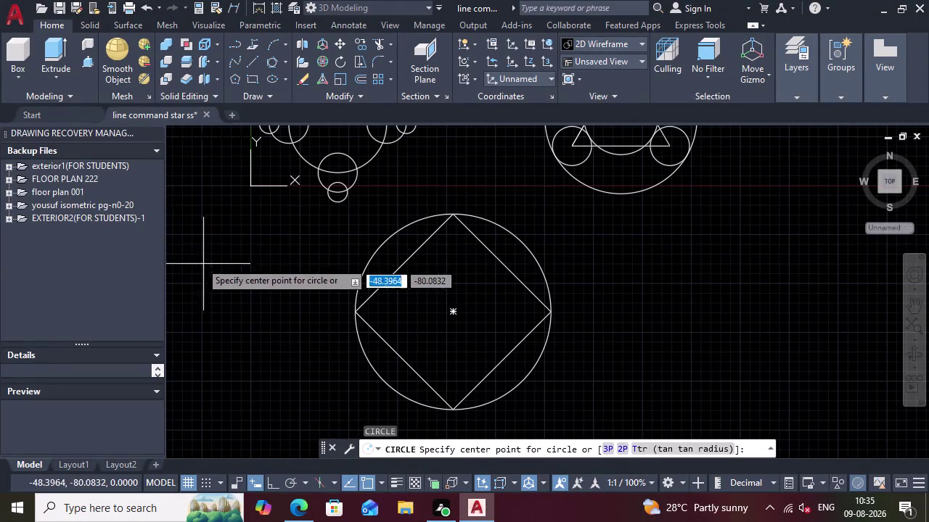
Draw a radius-20 tangent circle in the square's bottom corner.
click(284, 57)
click(295, 211)
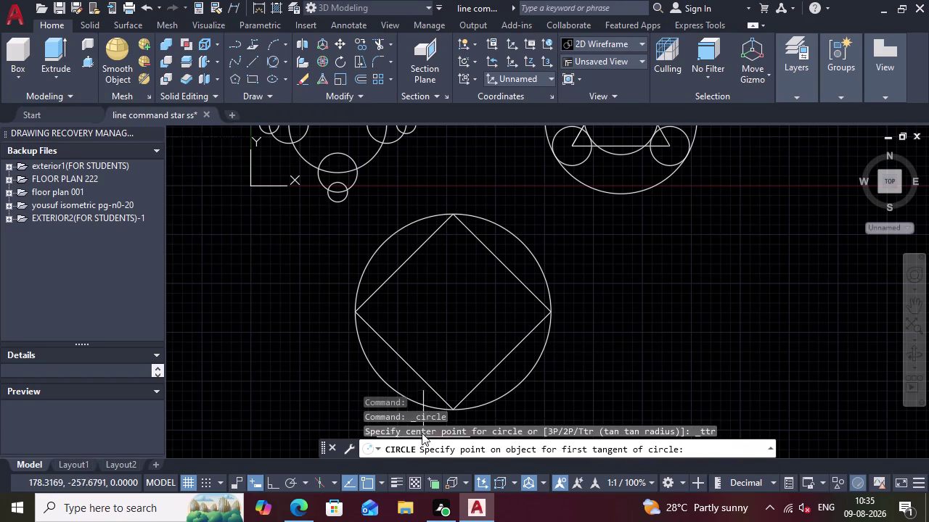
click(434, 394)
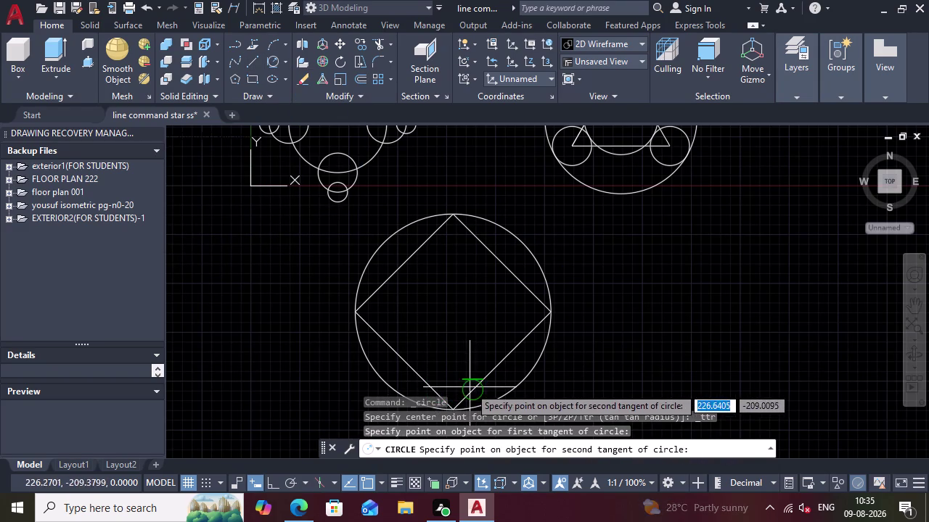
click(467, 398)
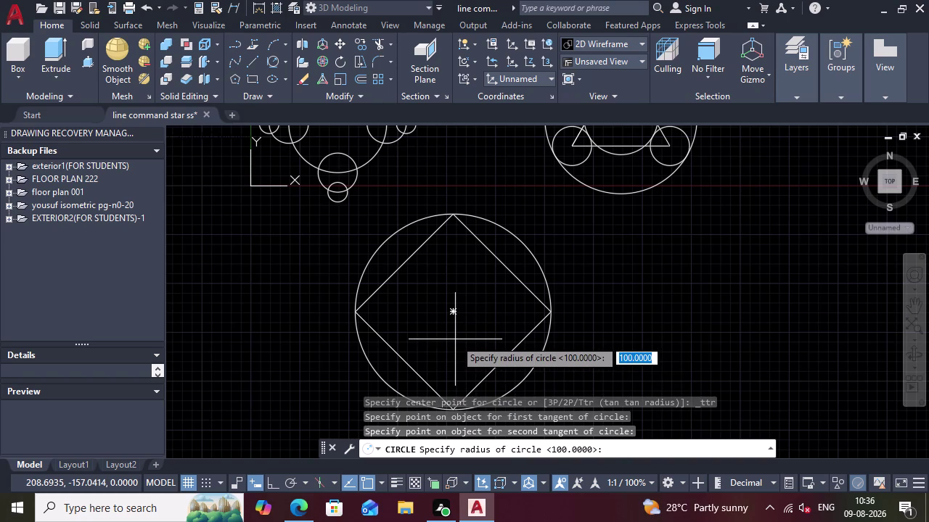
text(20)
key(Return)
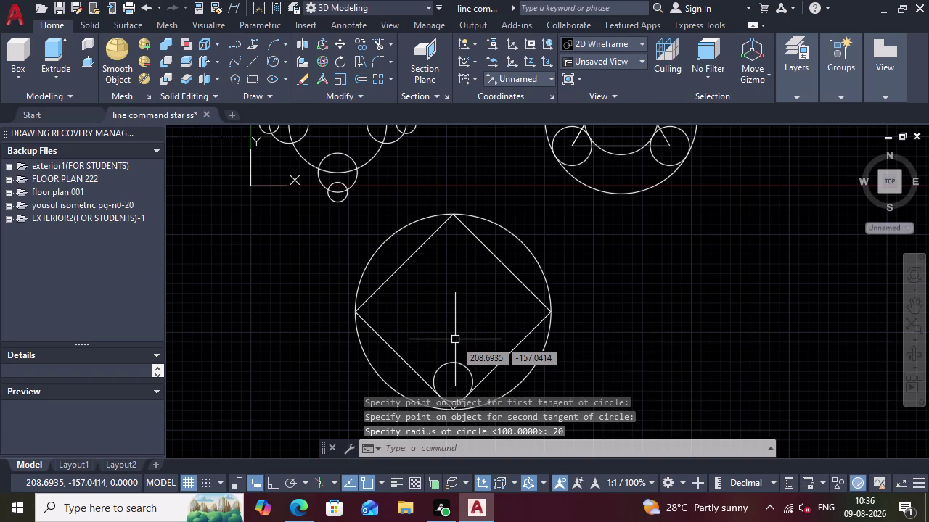
Draw a radius-20 tangent circle in the square's right corner.
key(Return)
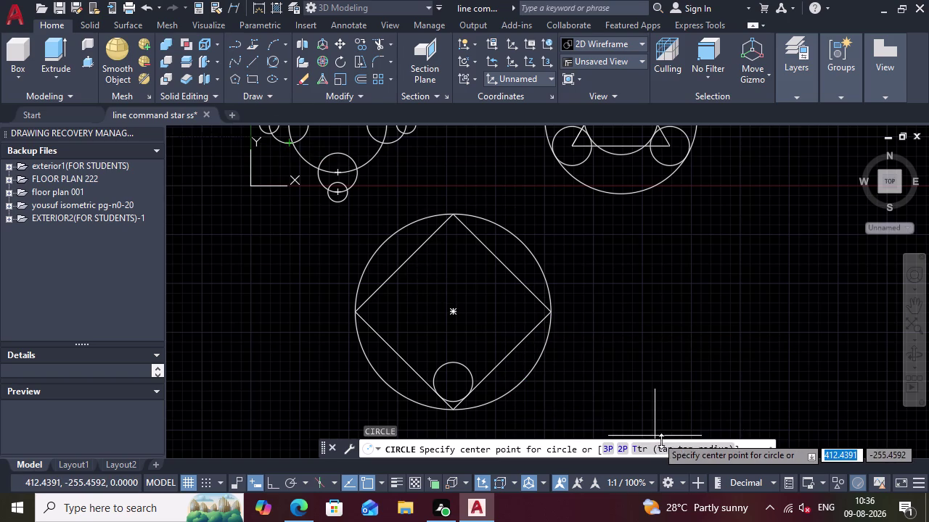
click(676, 448)
click(674, 445)
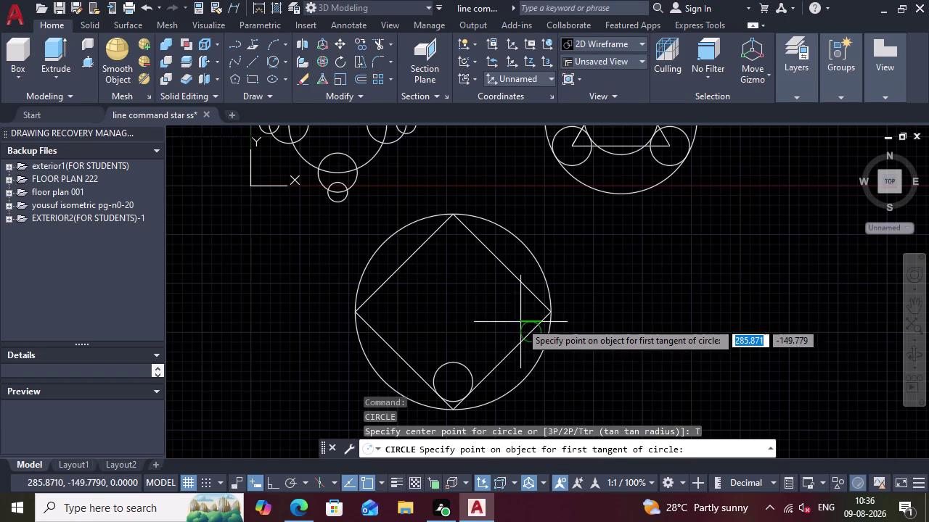
click(529, 324)
click(530, 294)
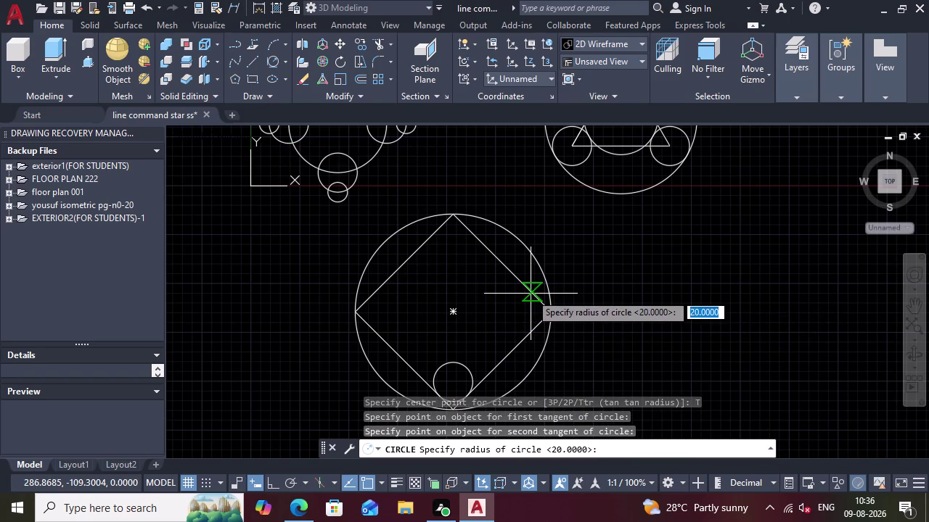
text(20)
key(Return)
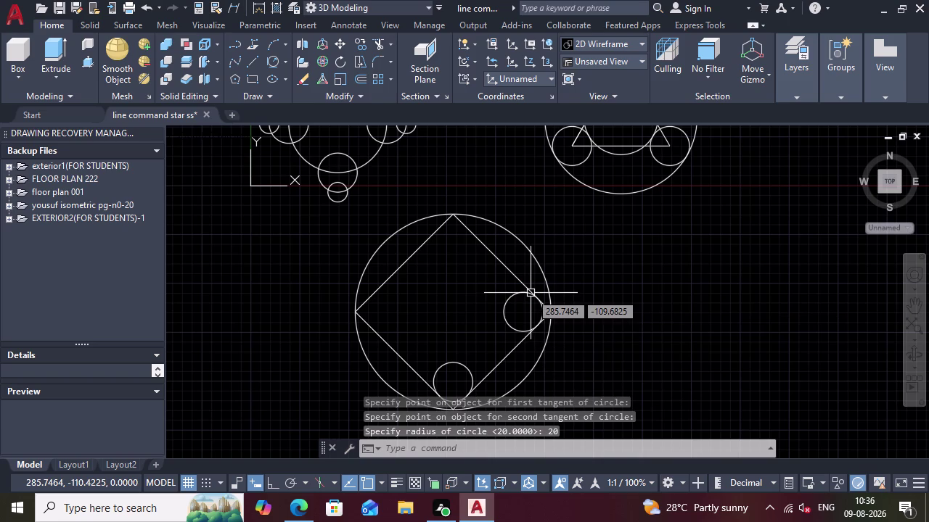
Draw a radius-20 tangent circle in the left corner, correcting the mistyped radius.
key(Return)
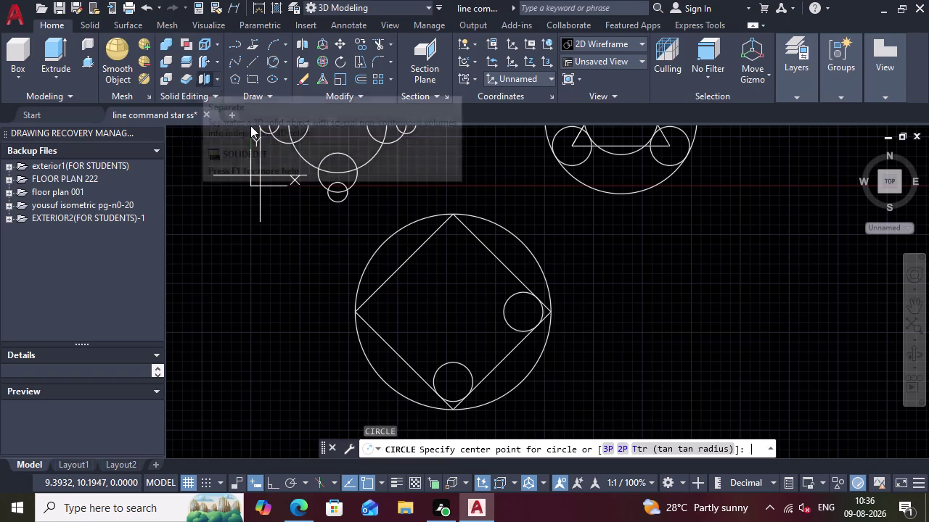
click(686, 446)
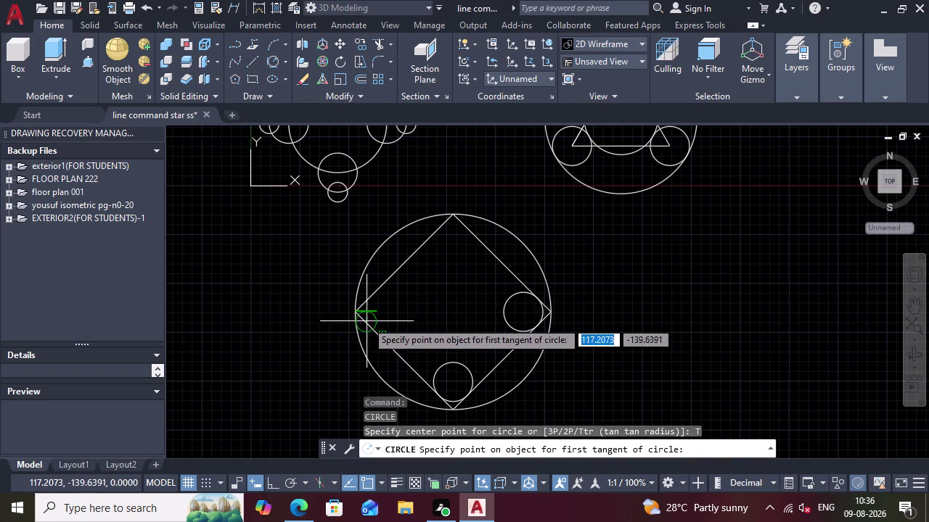
click(377, 327)
click(375, 295)
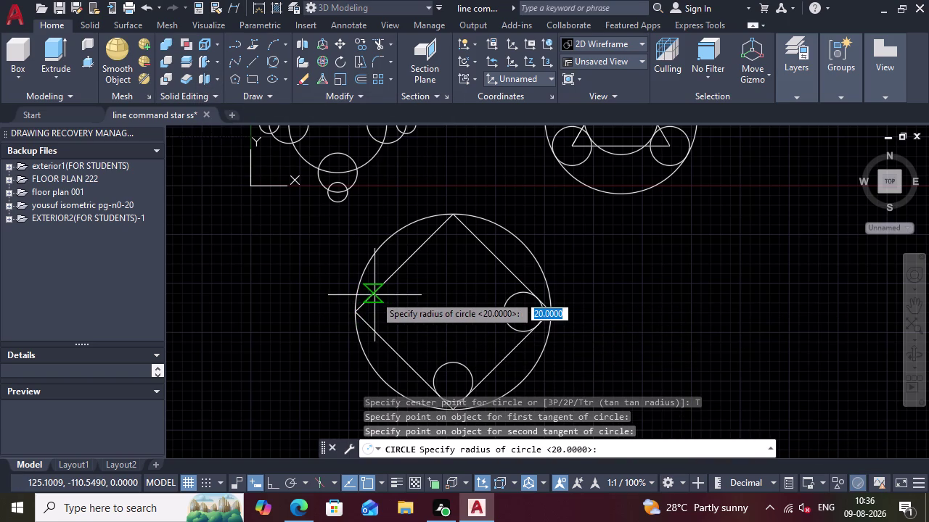
key(0)
key(Return)
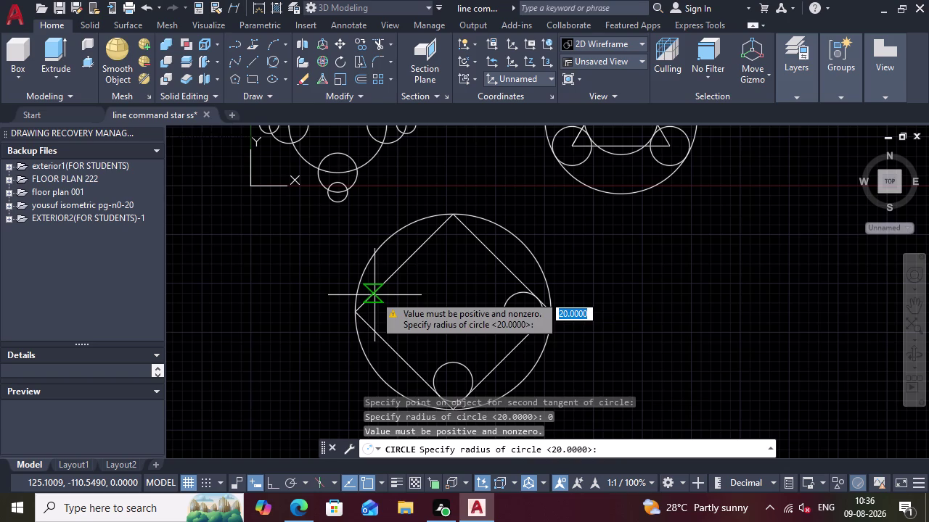
key(2)
key(0)
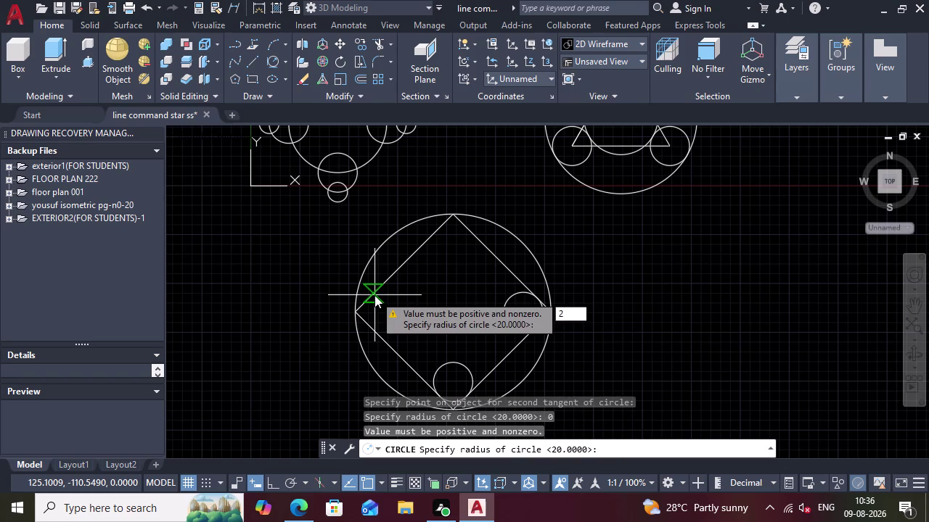
key(Return)
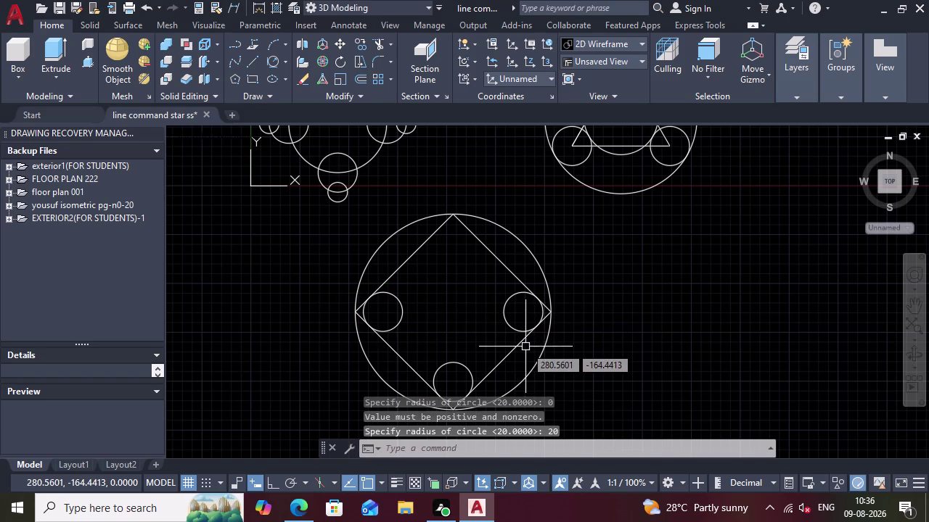
Draw a radius-20 tangent circle in the square's top corner.
key(Return)
click(684, 447)
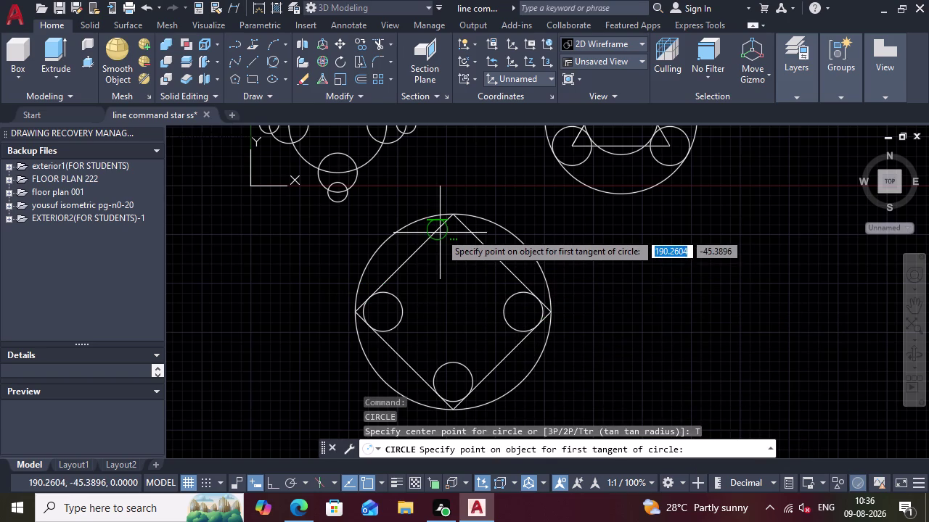
click(440, 233)
click(468, 233)
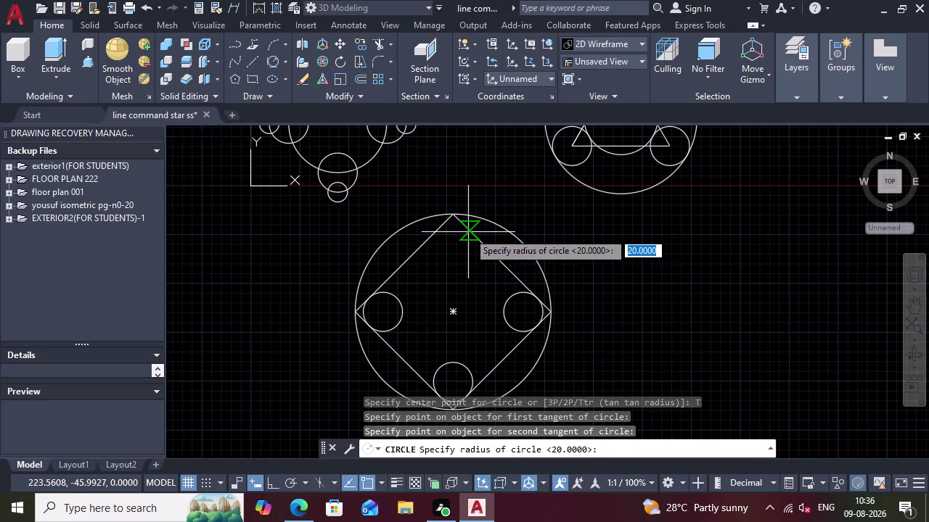
text(20)
key(Return)
key(Escape)
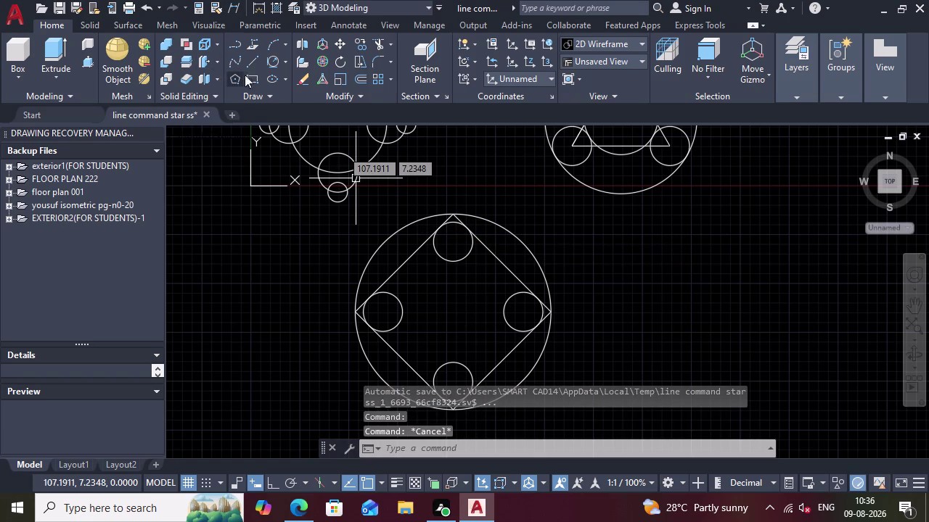
Draw a 3-point circle through the inner edges of the left, top and right corner circles.
click(288, 58)
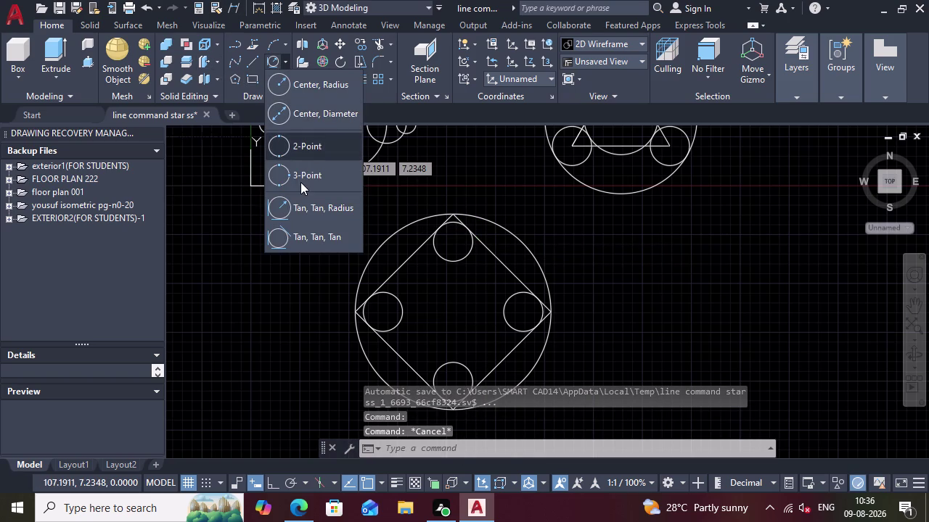
click(300, 183)
click(407, 307)
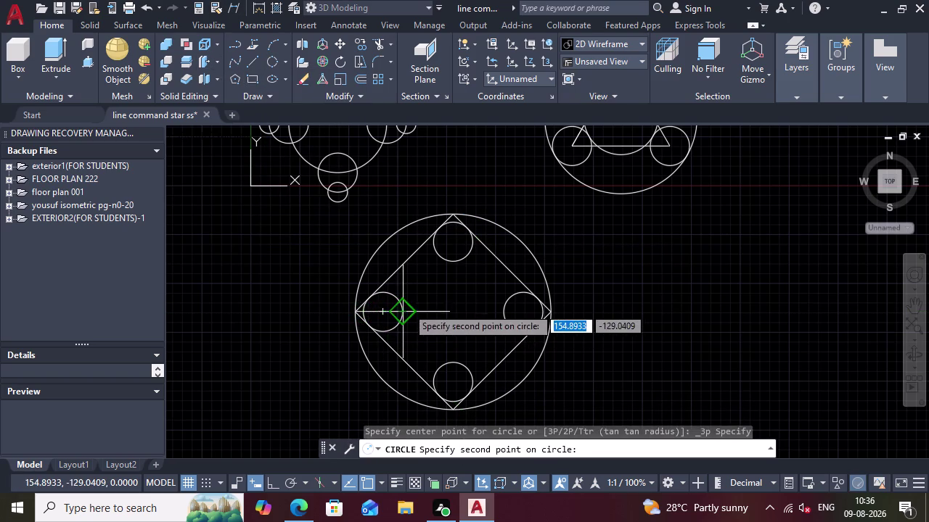
click(451, 270)
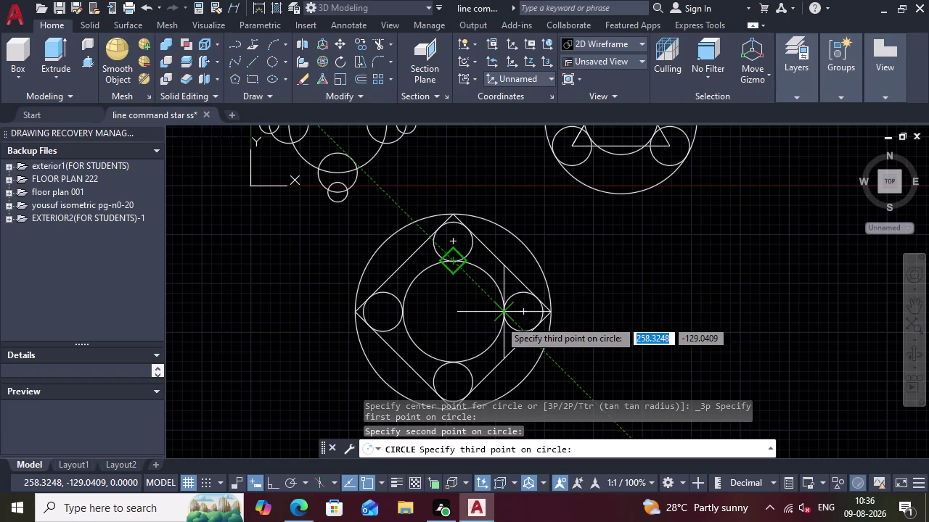
click(499, 320)
scroll(down, 3)
key(Escape)
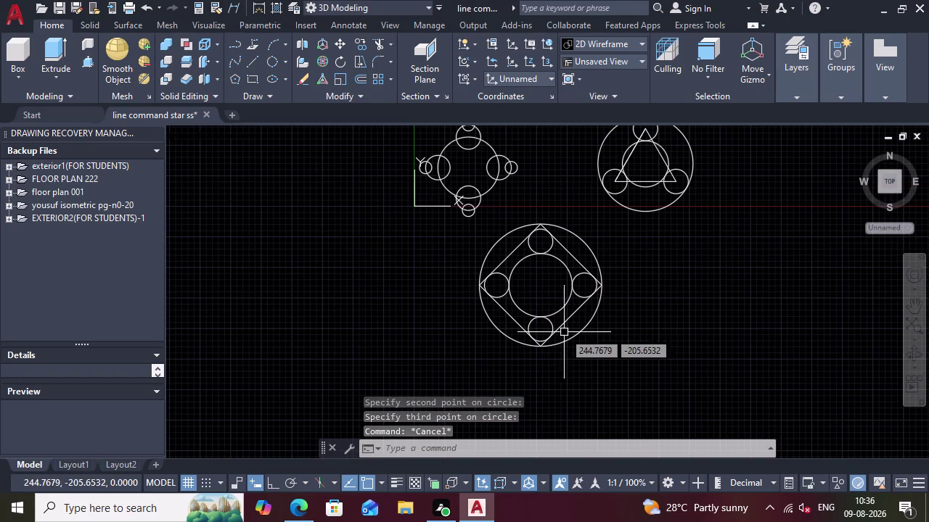
key(Escape)
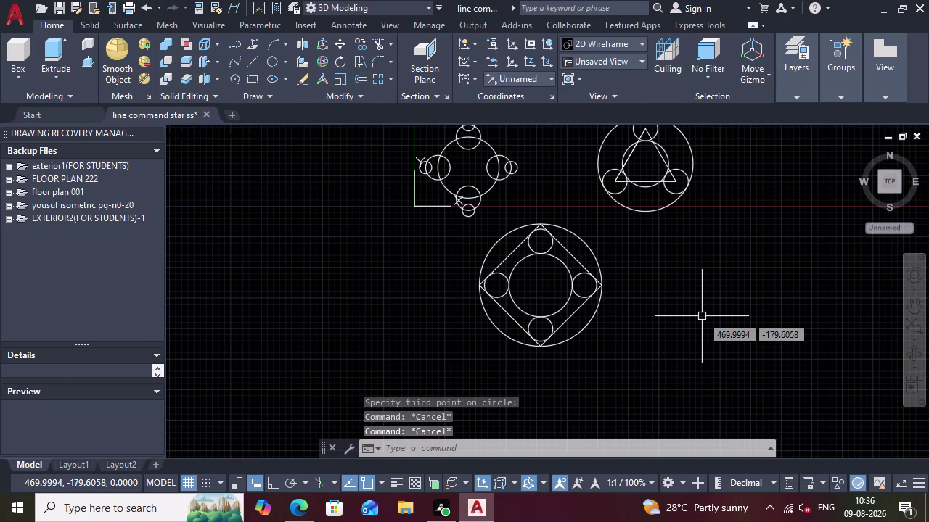
click(467, 445)
Draw a 100-long line at 30 degrees to the right of the figure.
text(li)
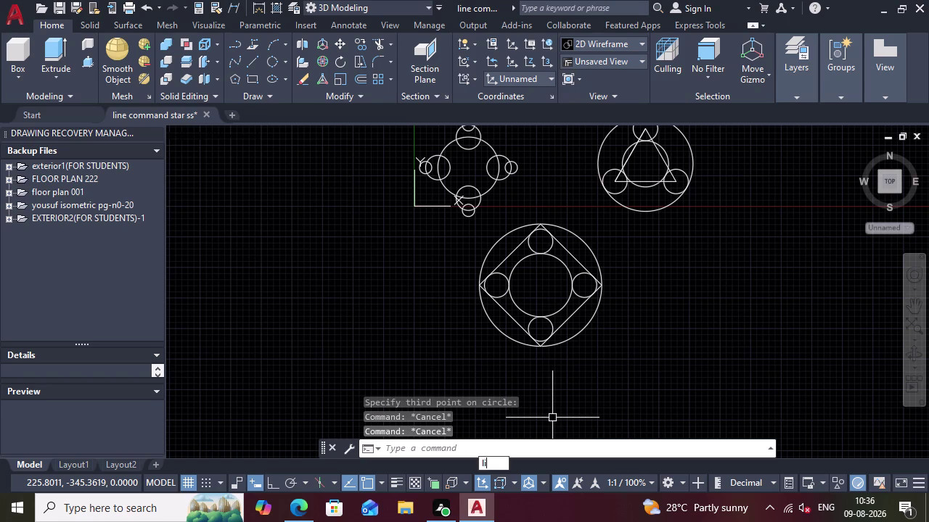
key(BackSpace)
key(Return)
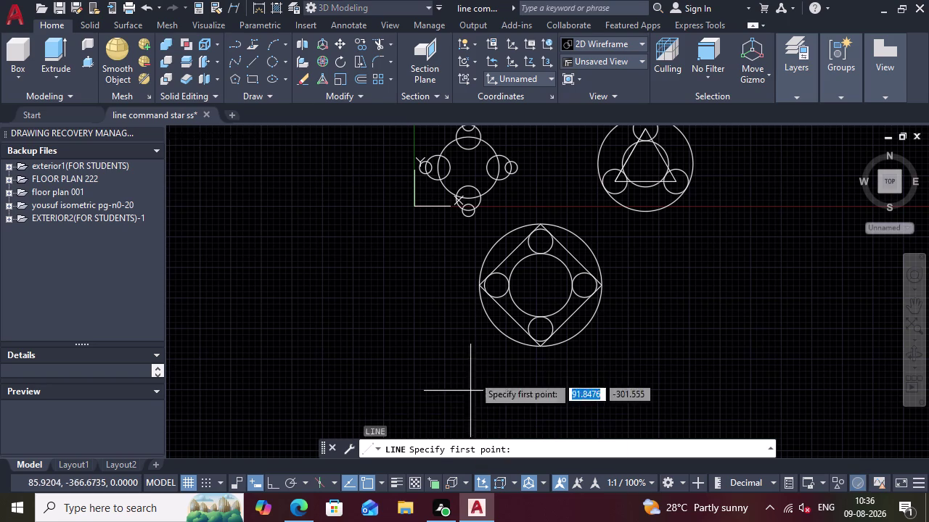
click(688, 292)
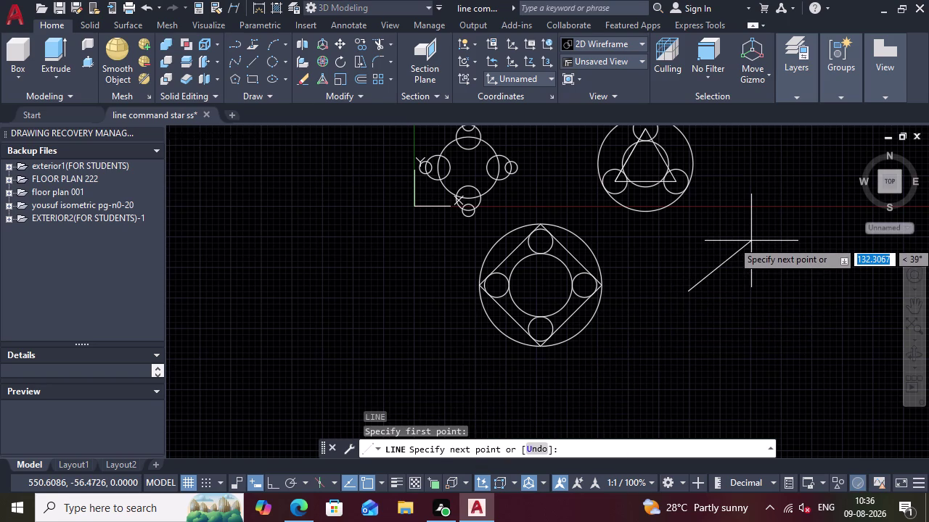
text(10)
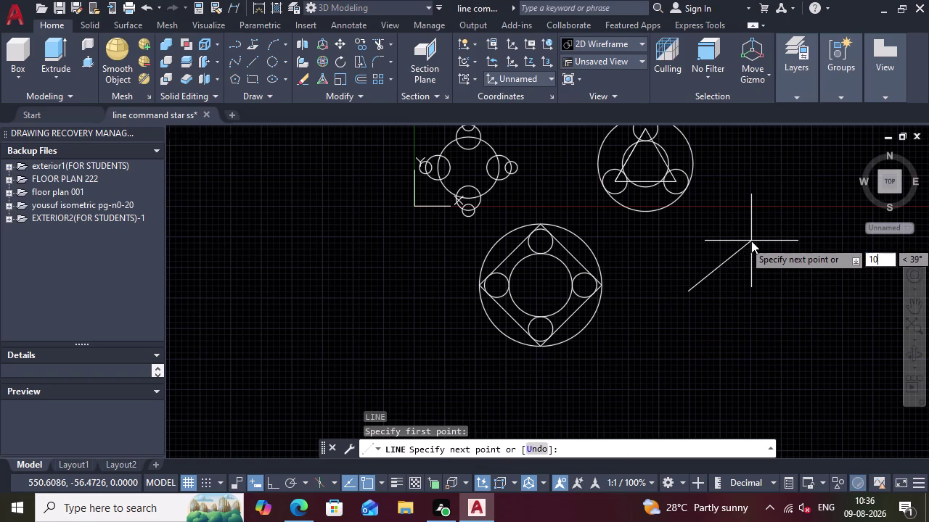
text(0)
key(Tab)
text(20)
key(BackSpace)
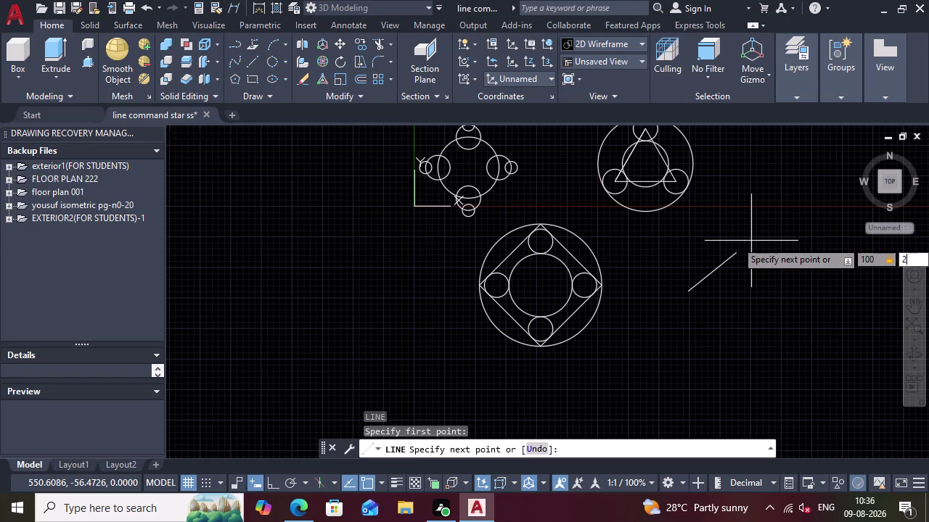
key(BackSpace)
text(30)
key(Return)
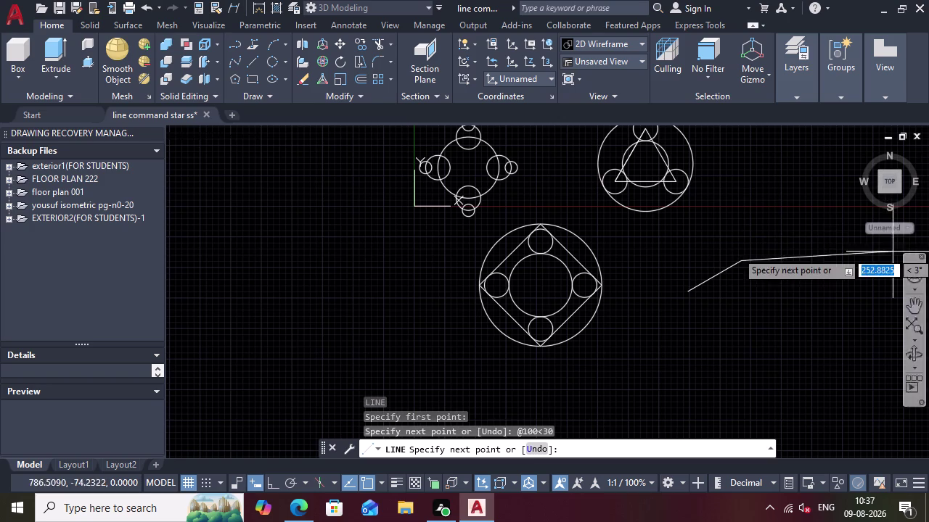
key(Escape)
scroll(up, 3)
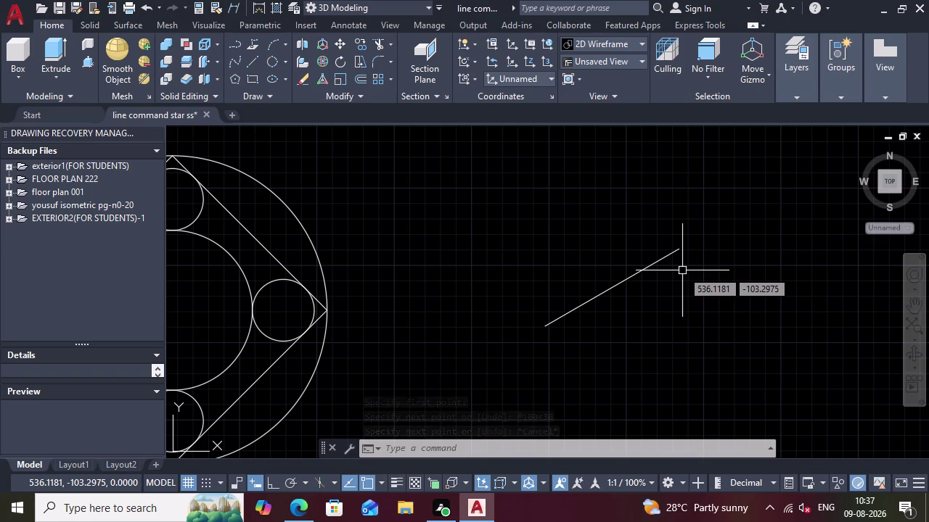
Draw a second line from below the first line's right end to above its left end, forming an X.
key(l)
key(Return)
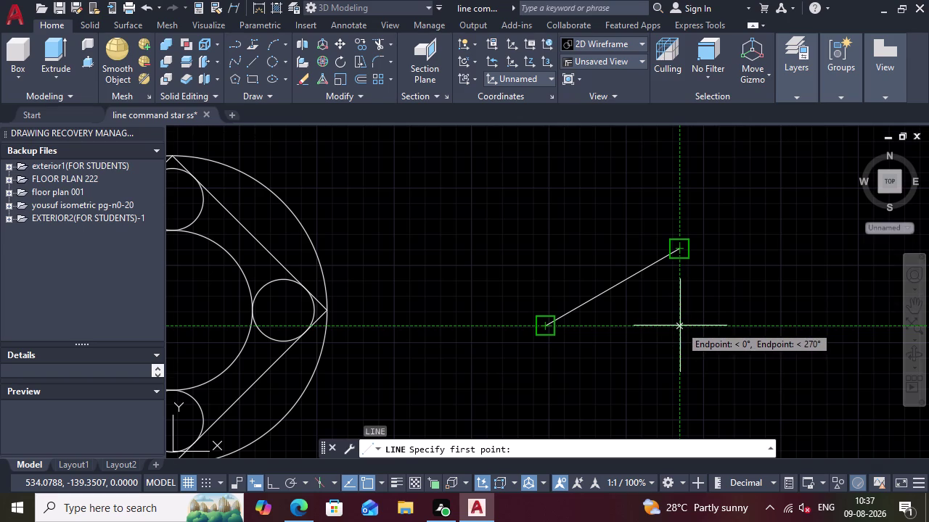
scroll(up, 3)
scroll(down, 3)
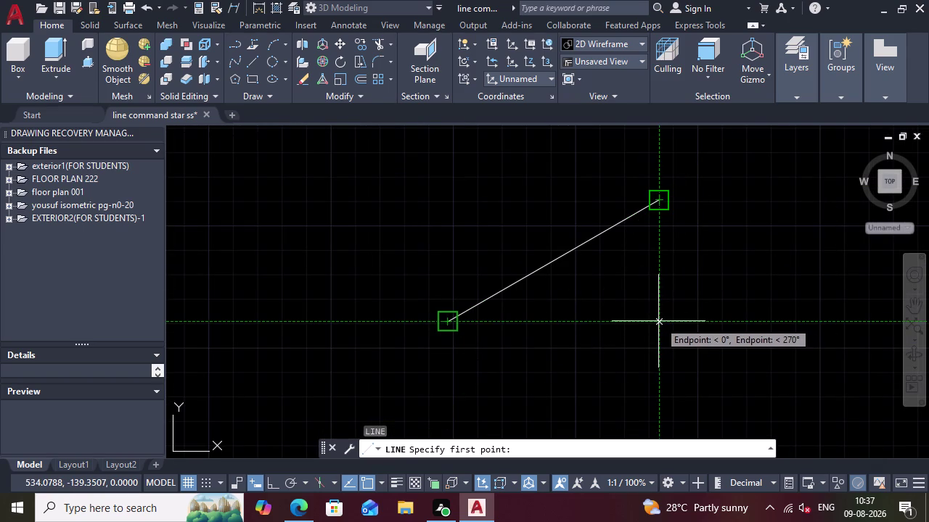
click(659, 322)
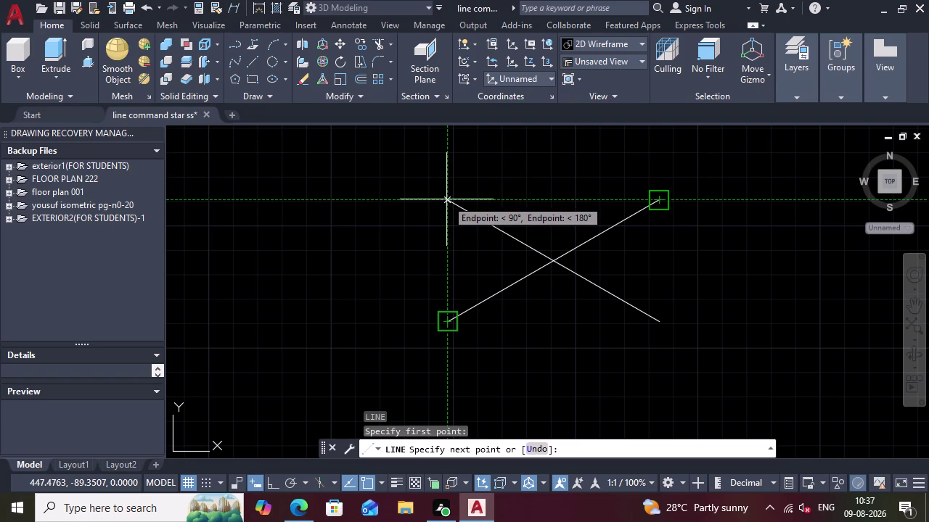
click(446, 200)
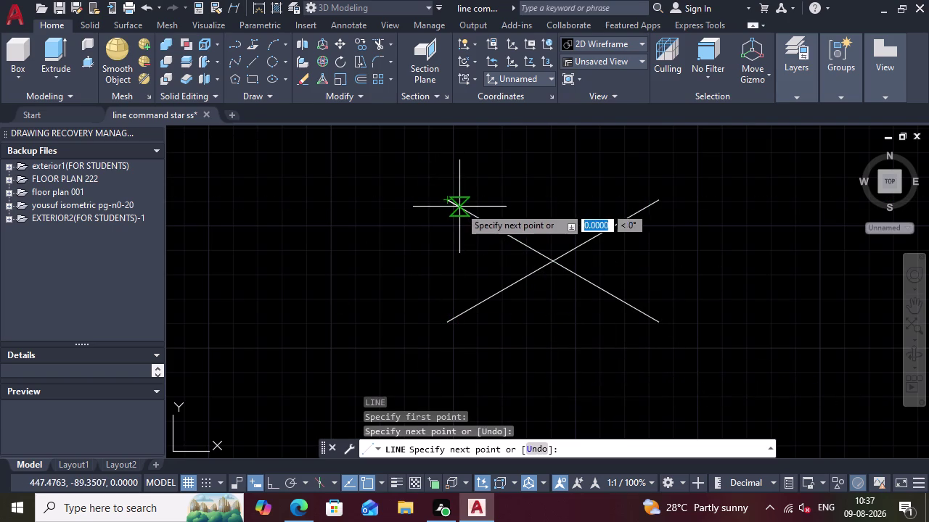
key(Escape)
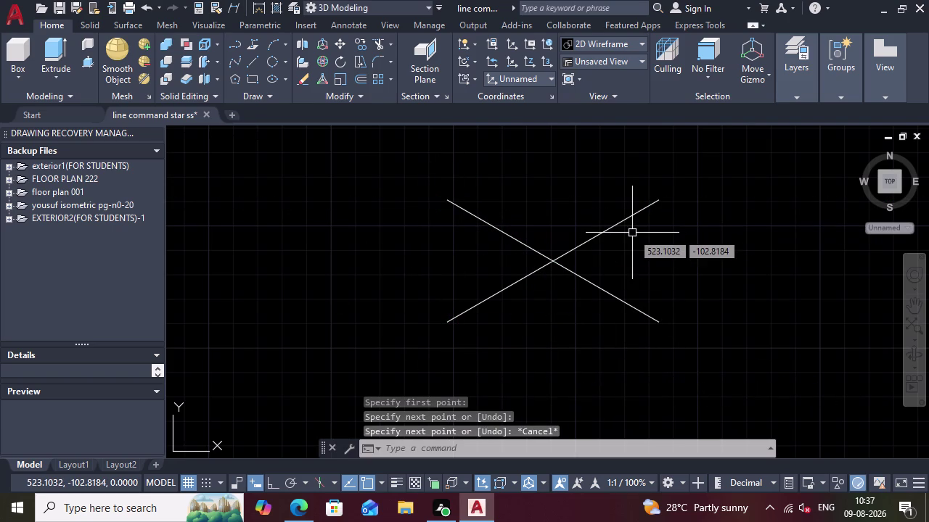
click(465, 443)
click(466, 443)
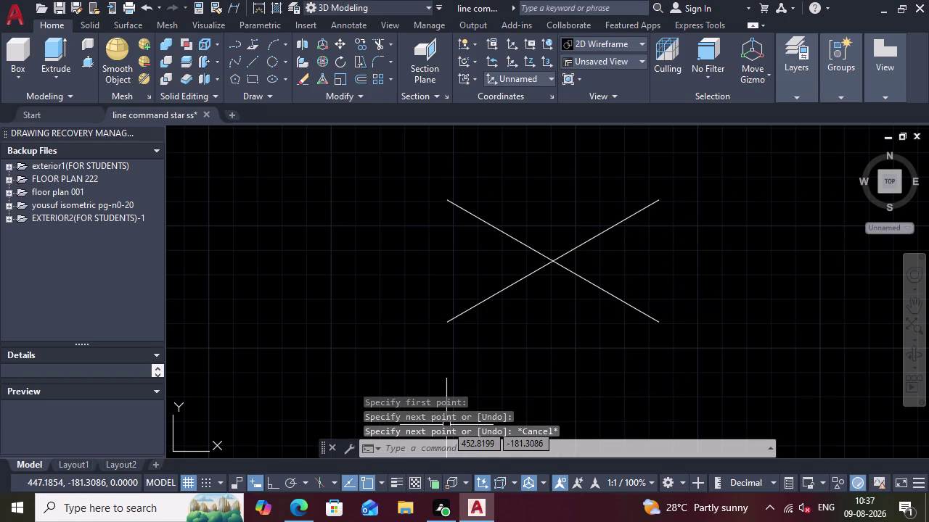
click(373, 449)
click(373, 449)
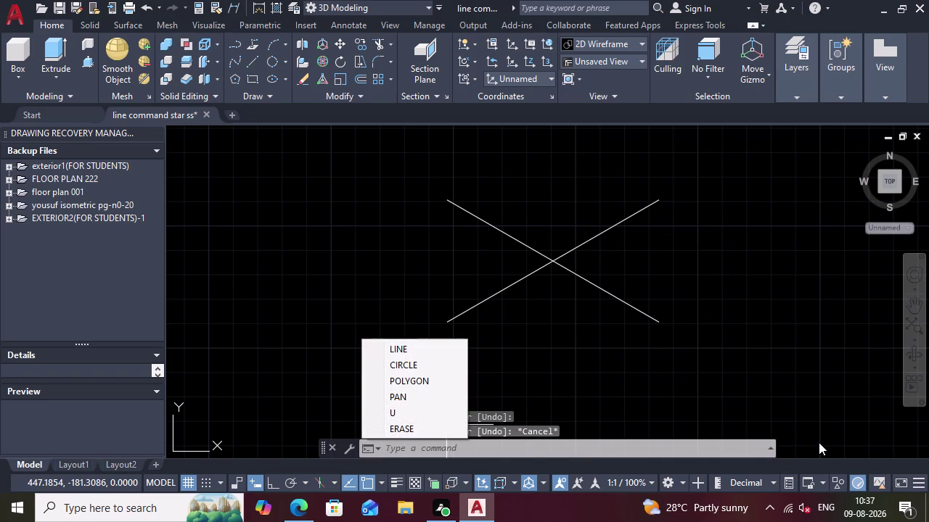
click(770, 445)
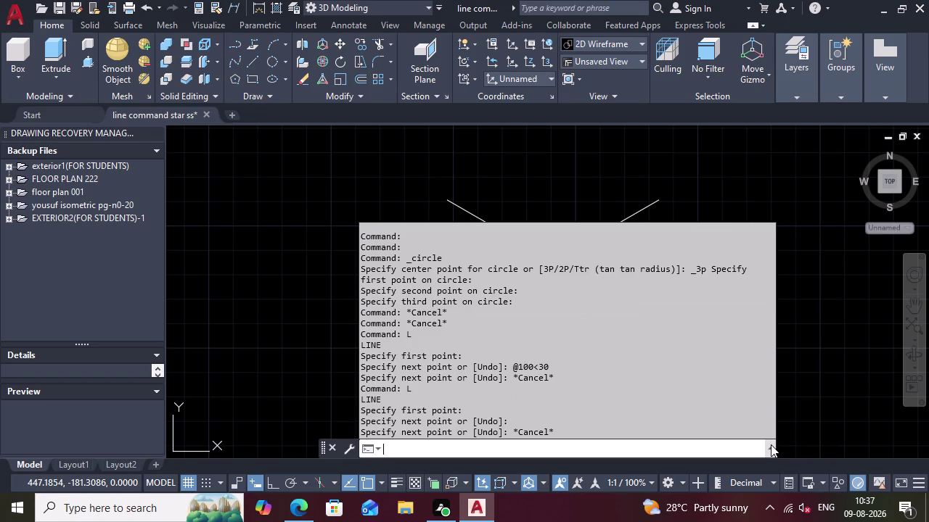
click(770, 445)
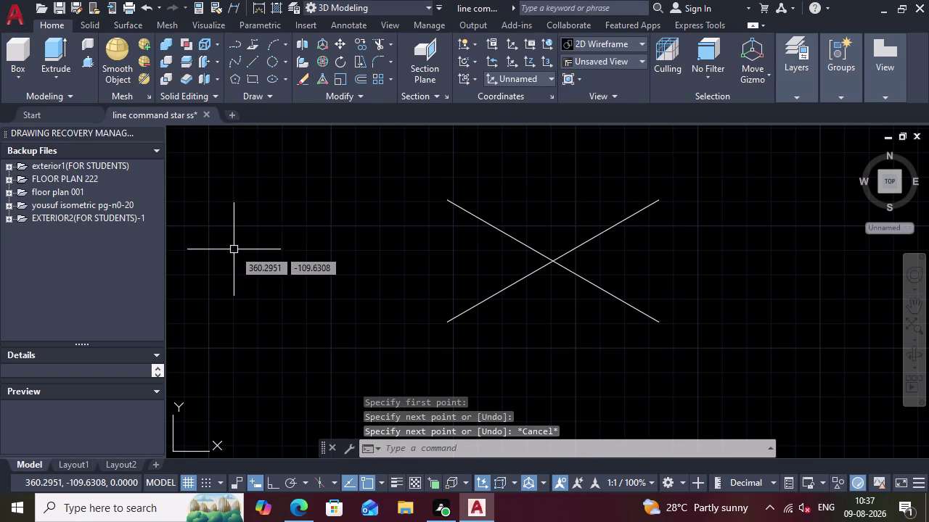
Draw a 2P circle through the X's two right line ends.
key(c)
key(Return)
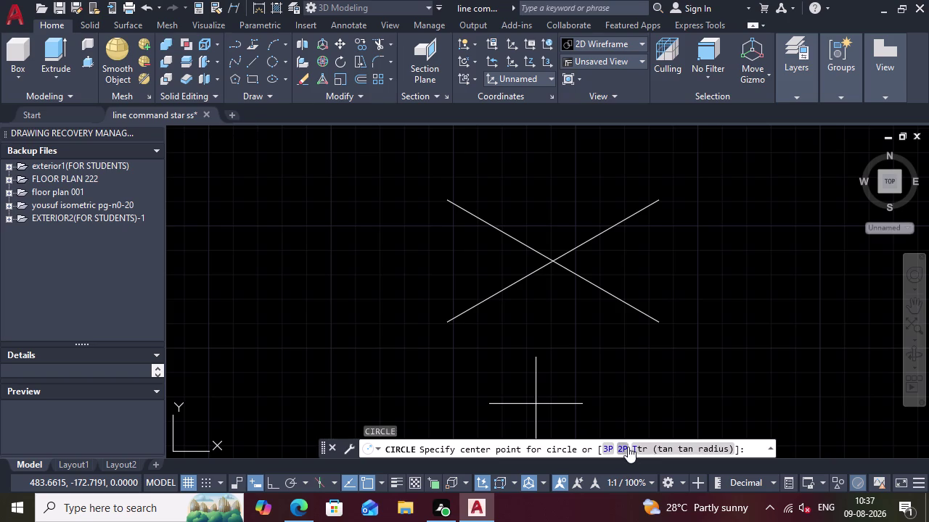
click(627, 447)
click(660, 210)
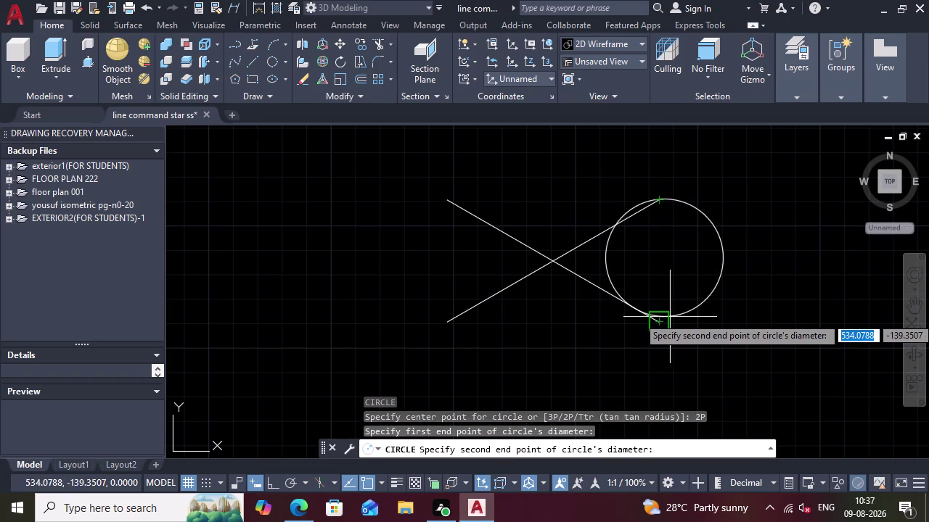
click(665, 323)
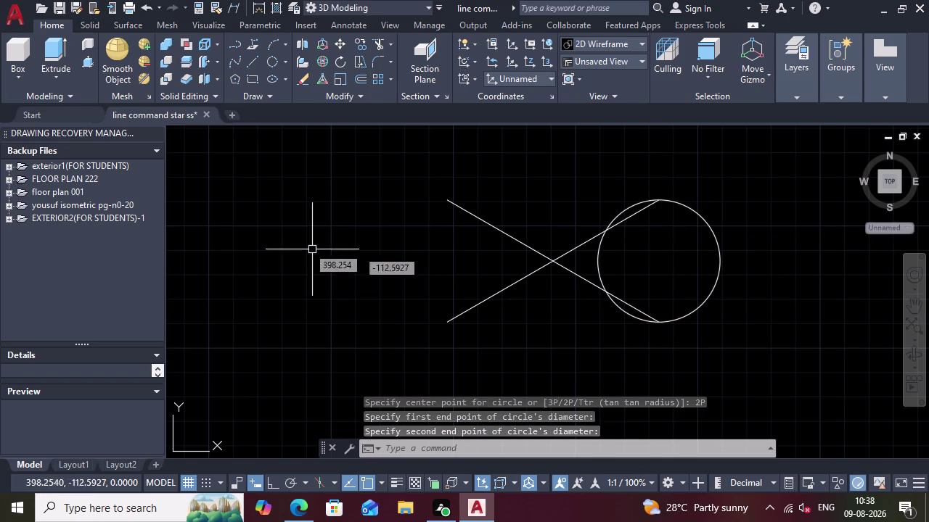
Draw a 2P circle through the X's two left line ends.
key(Return)
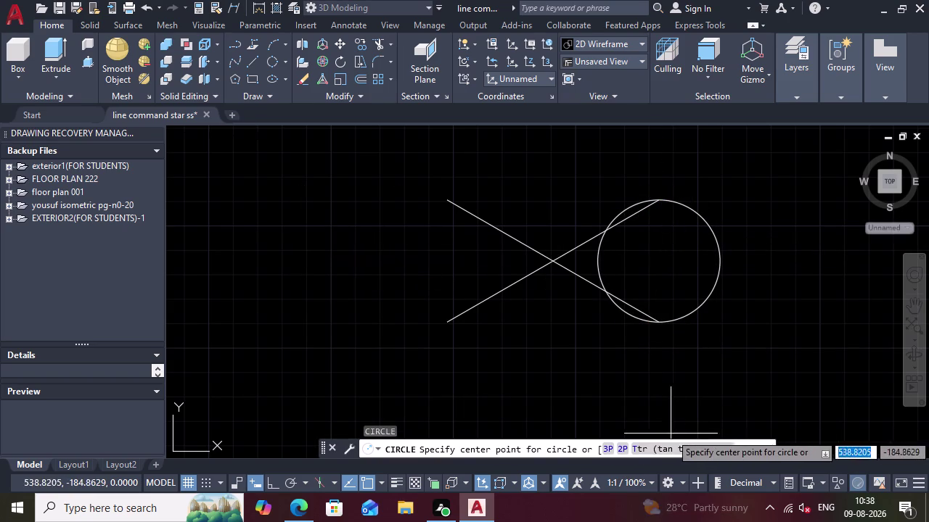
click(617, 451)
click(442, 201)
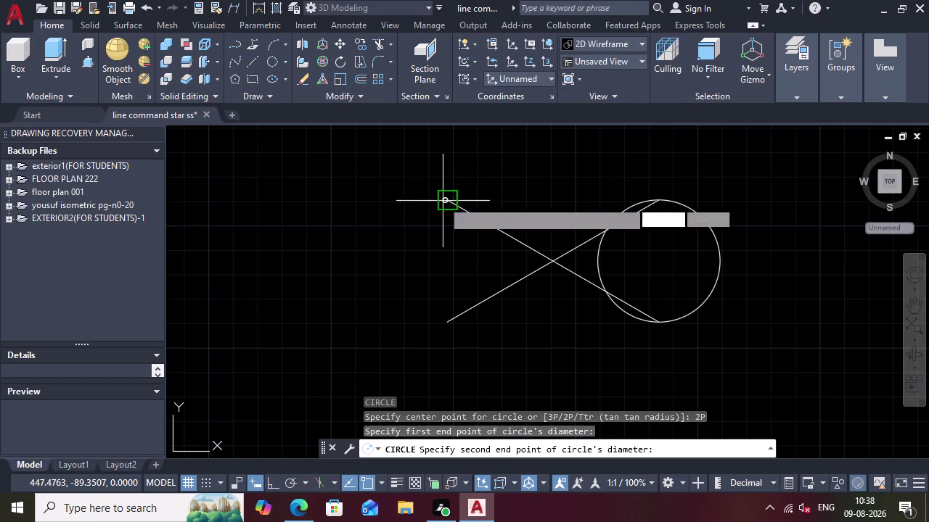
click(450, 325)
scroll(down, 3)
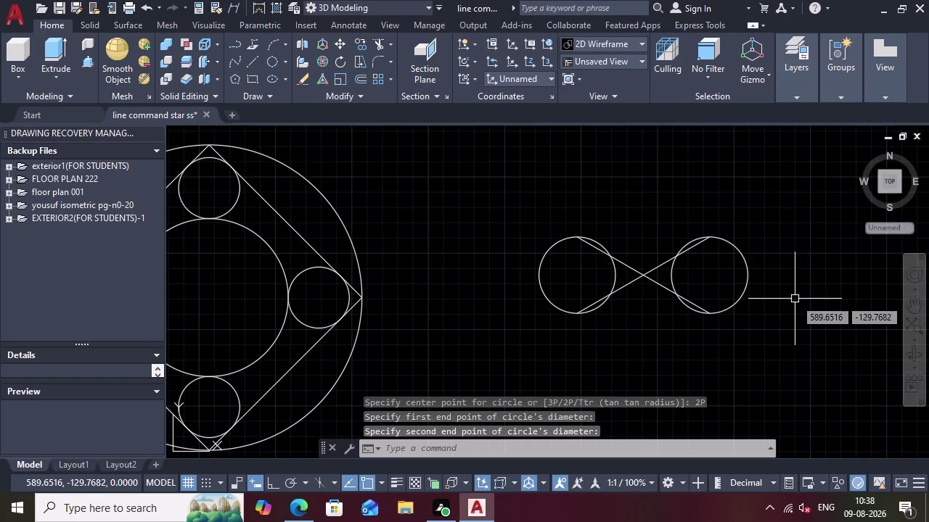
scroll(down, 3)
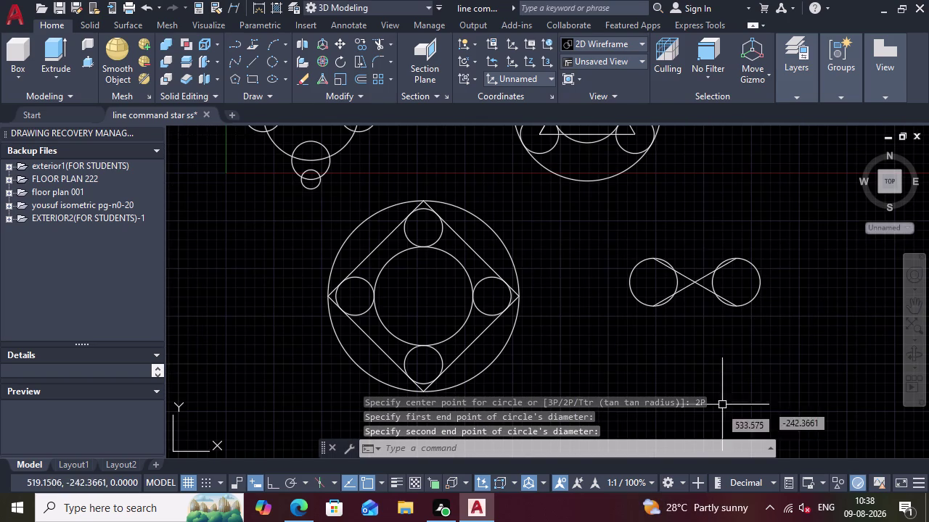
click(507, 449)
text(rec)
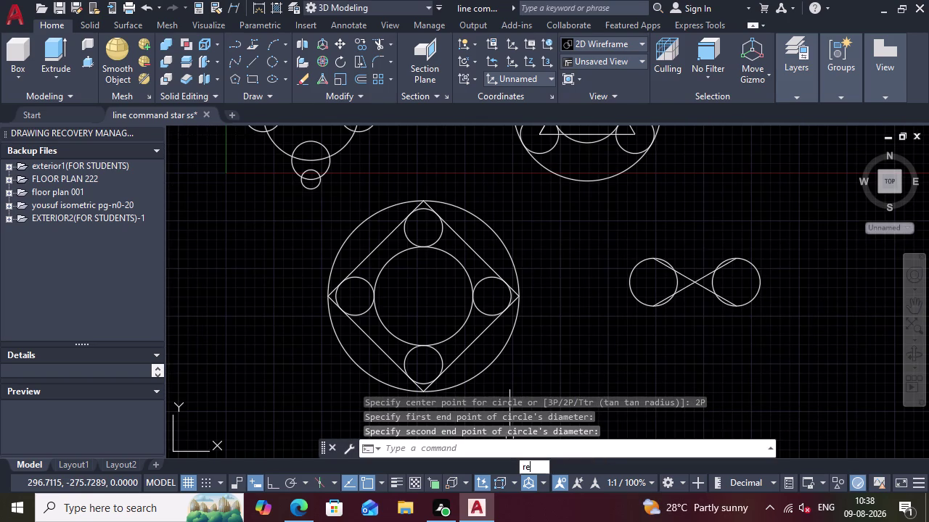
Draw a 100 by 50 rectangle, then undo it.
key(Return)
click(598, 354)
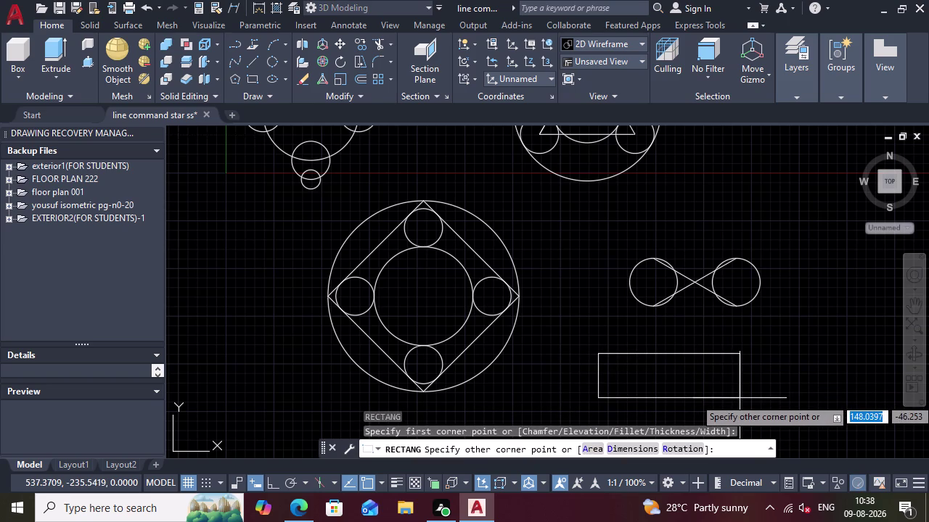
text(100)
key(Tab)
text(5)
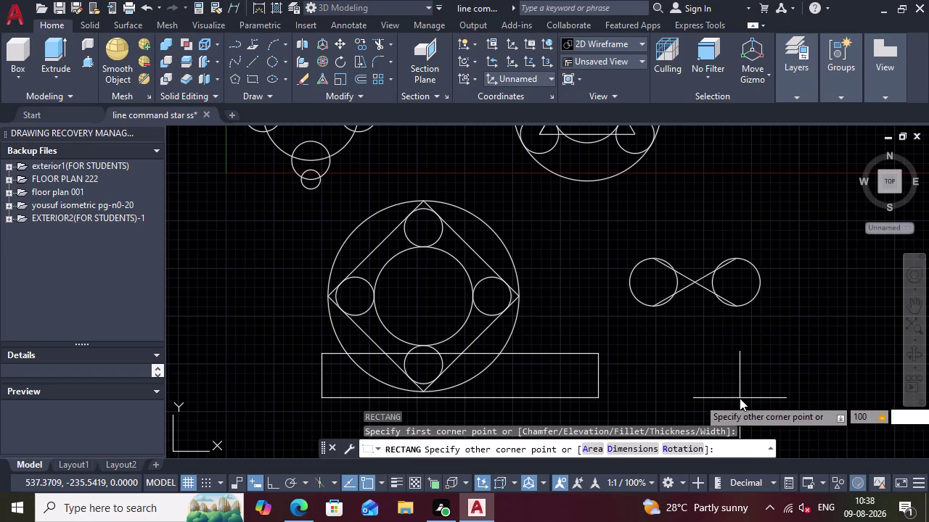
text(0)
key(Return)
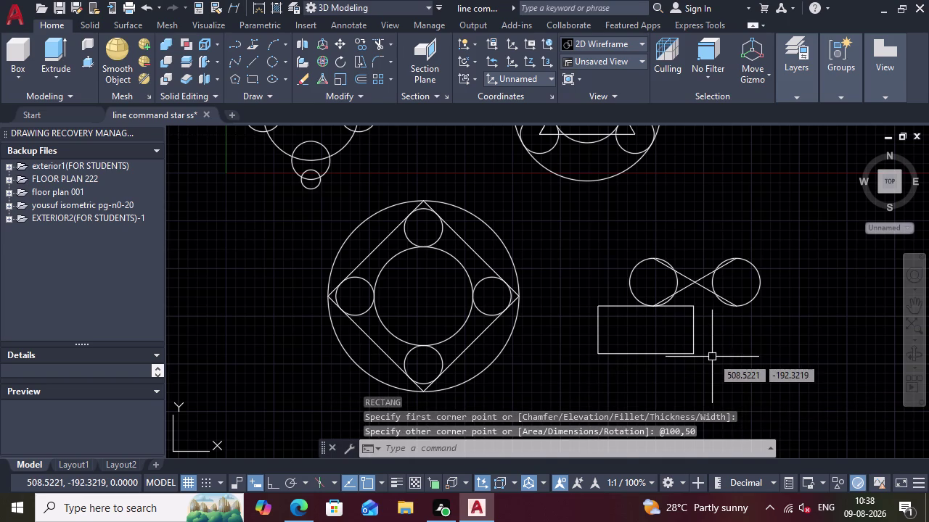
key(ctrl+z)
Clear an accidental selection window started by a double-click.
scroll(down, 3)
scroll(up, 3)
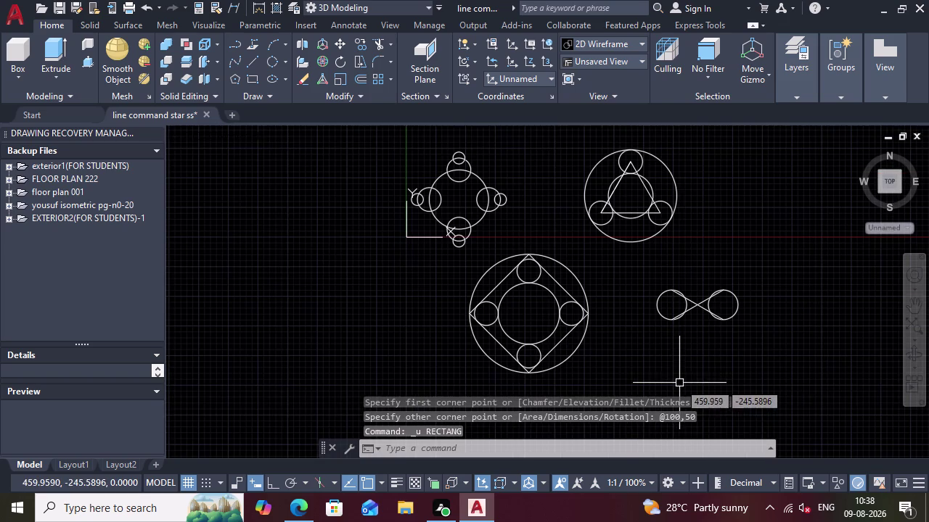
double_click(664, 380)
text(200)
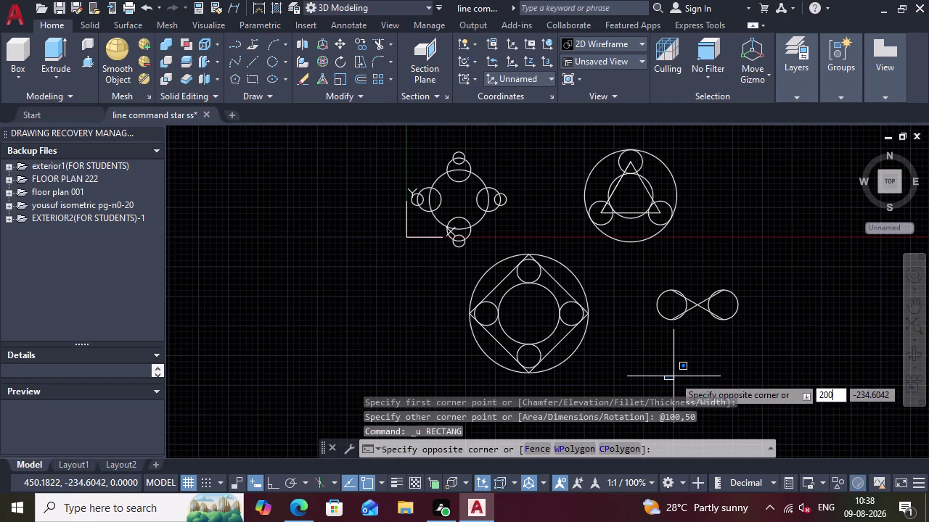
key(Tab)
key(Tab)
text(100)
key(Tab)
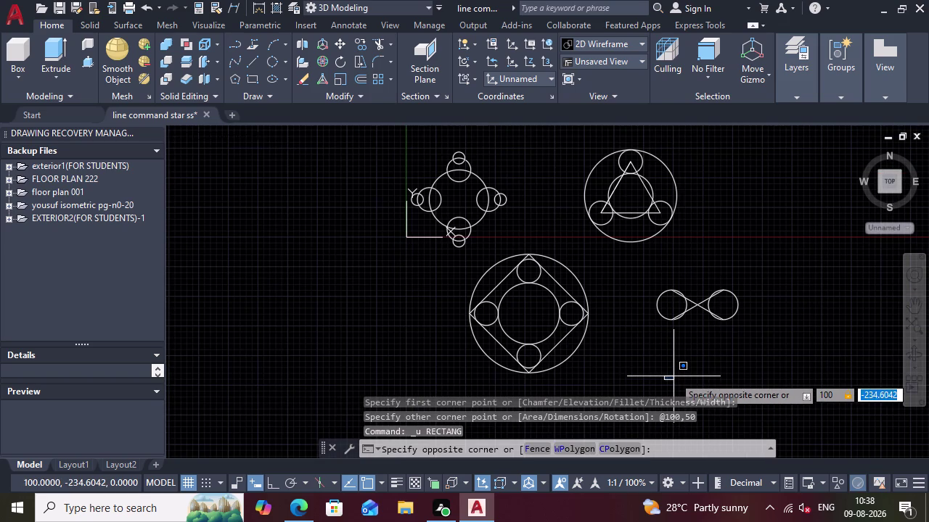
text(50)
key(Return)
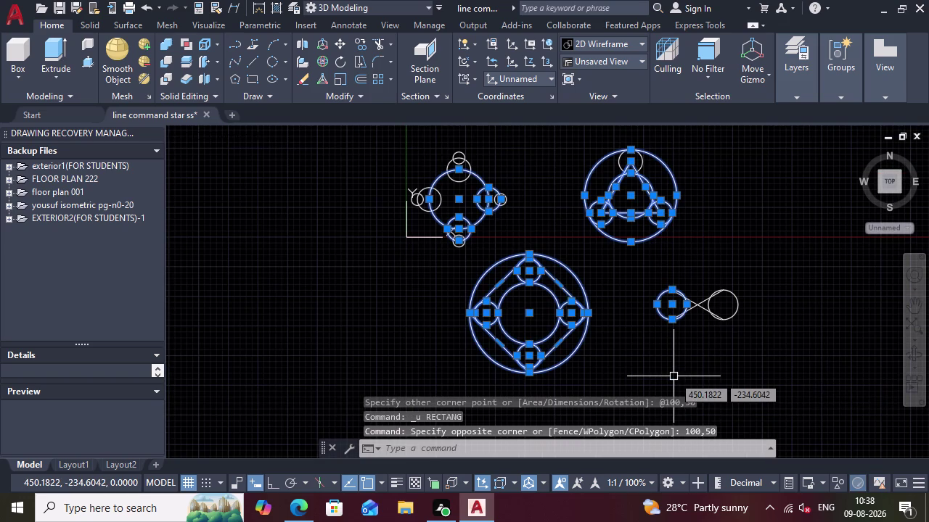
key(Escape)
Restart the rectangle command with its first corner at 100,50.
text(rec)
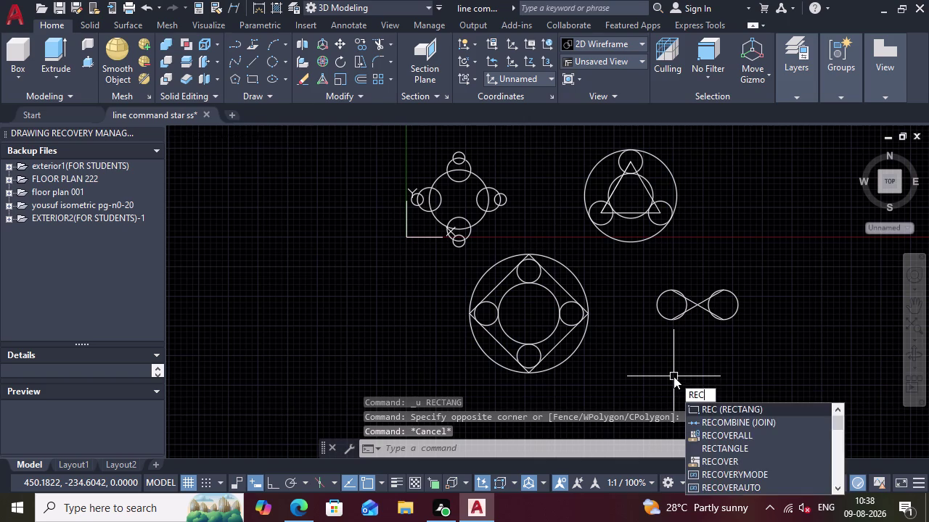
key(Return)
text(100)
key(Tab)
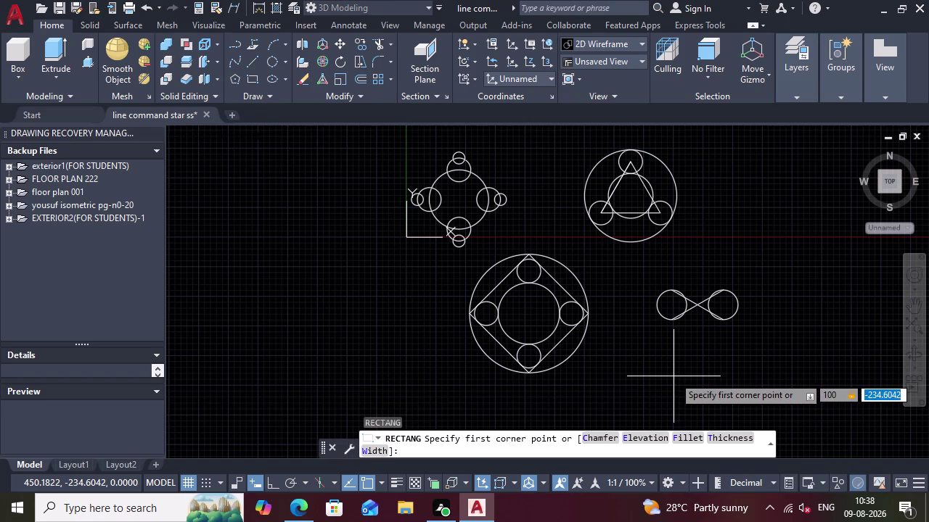
text(50)
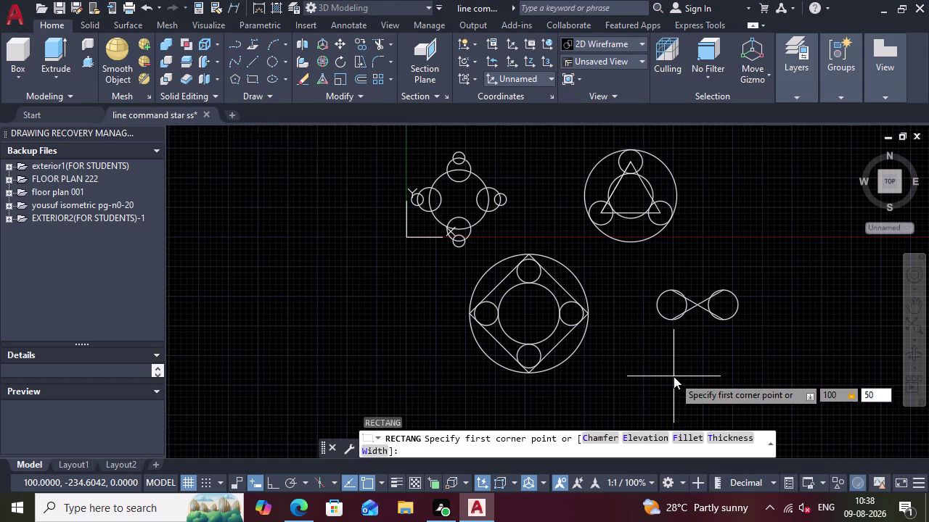
key(Return)
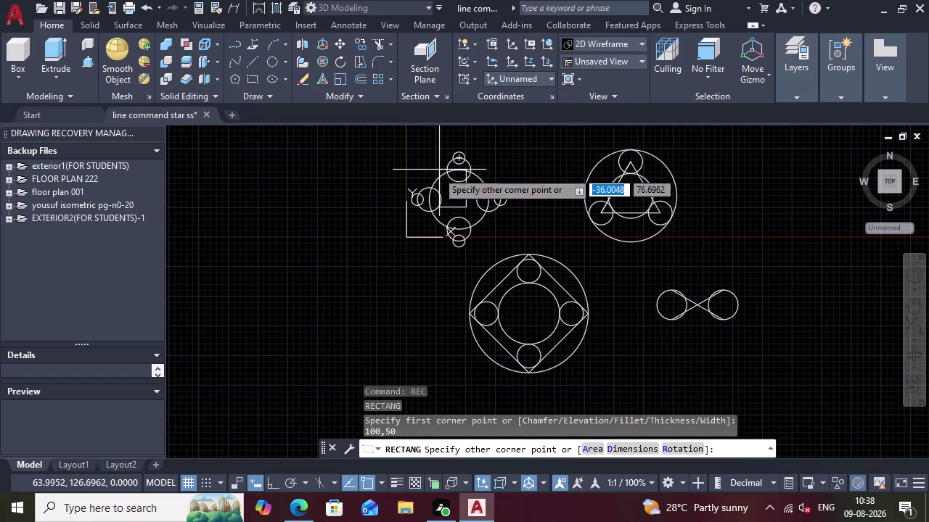
scroll(up, 3)
scroll(down, 3)
scroll(up, 3)
scroll(down, 3)
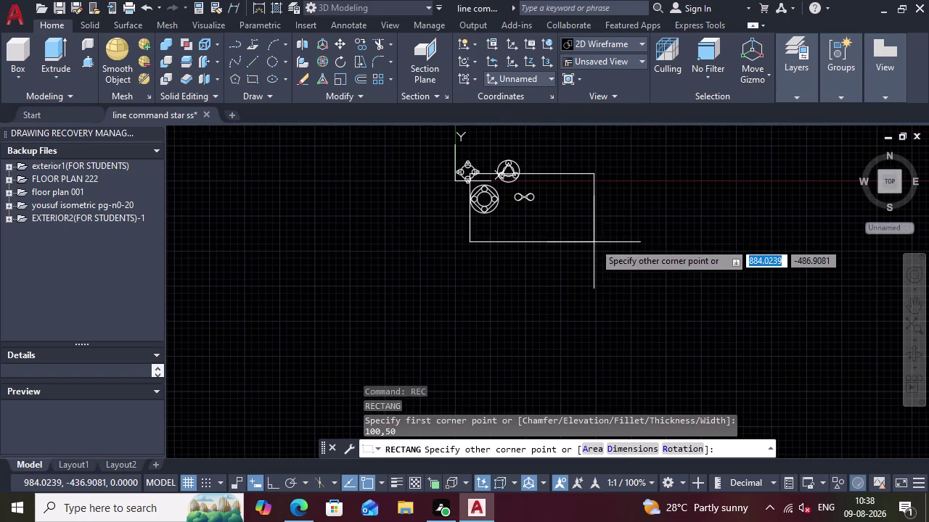
key(Escape)
scroll(up, 3)
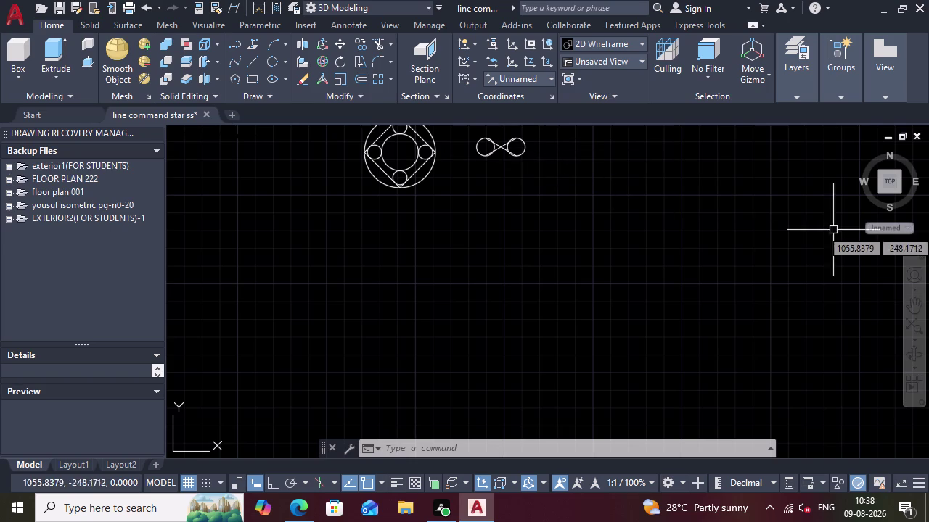
Pan the view to show the earlier figures and cancel the unfinished rectangle.
click(920, 312)
drag(532, 167, 532, 205)
click(533, 212)
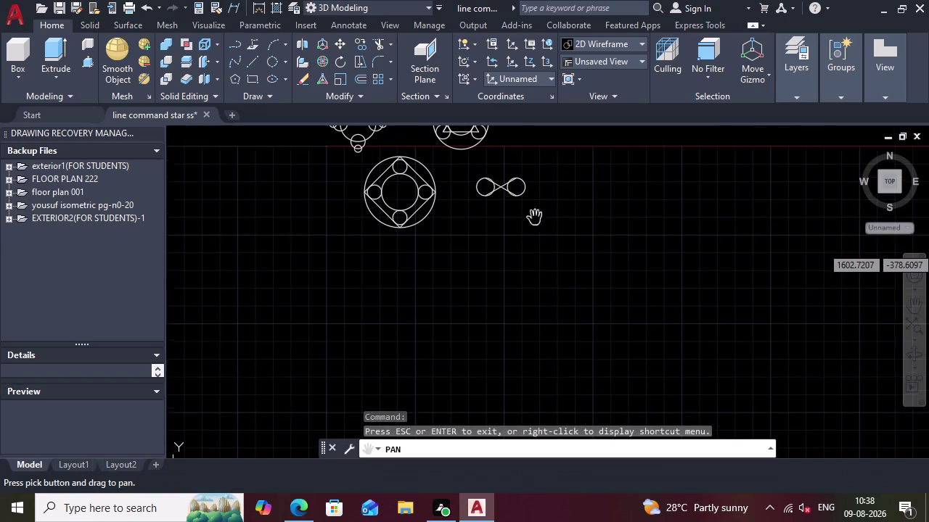
click(535, 221)
drag(537, 227, 550, 294)
scroll(up, 3)
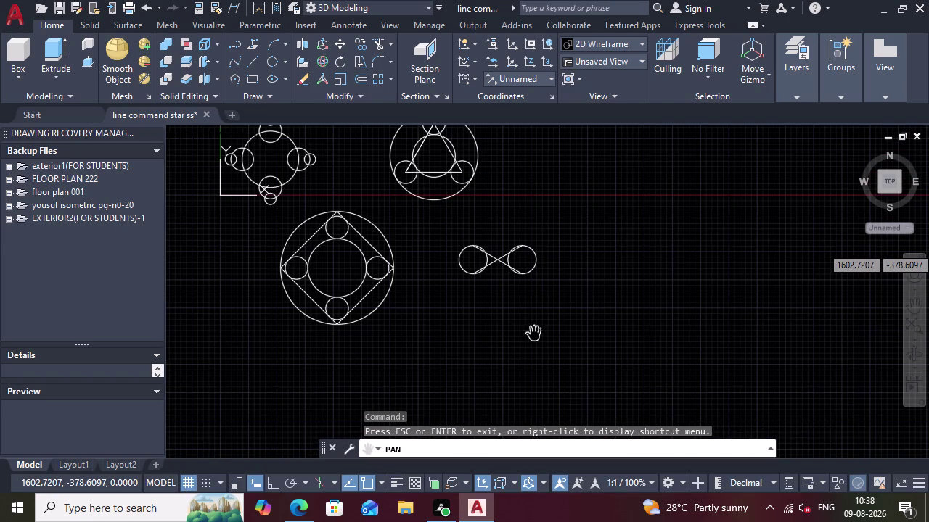
click(507, 298)
key(Escape)
click(474, 447)
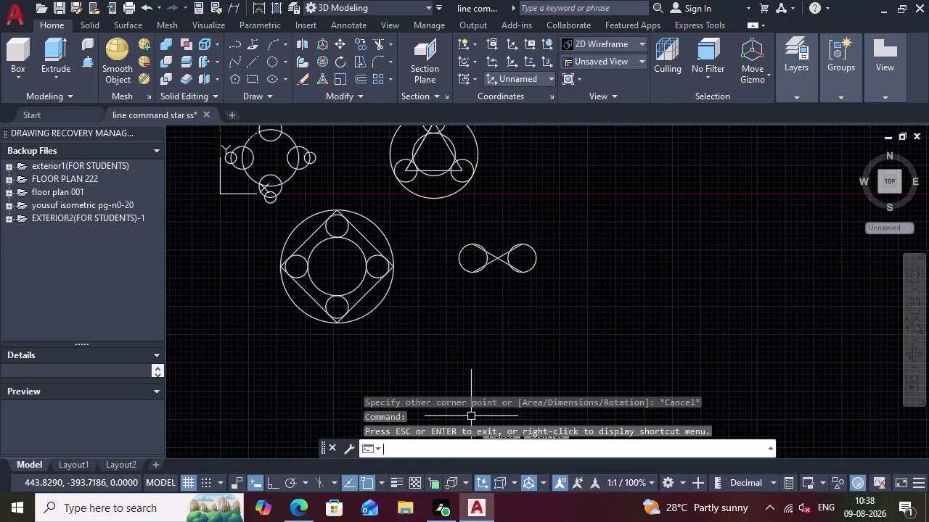
Draw a 100 by 50 rectangle below the crossed-lines circles.
text(rec)
key(Return)
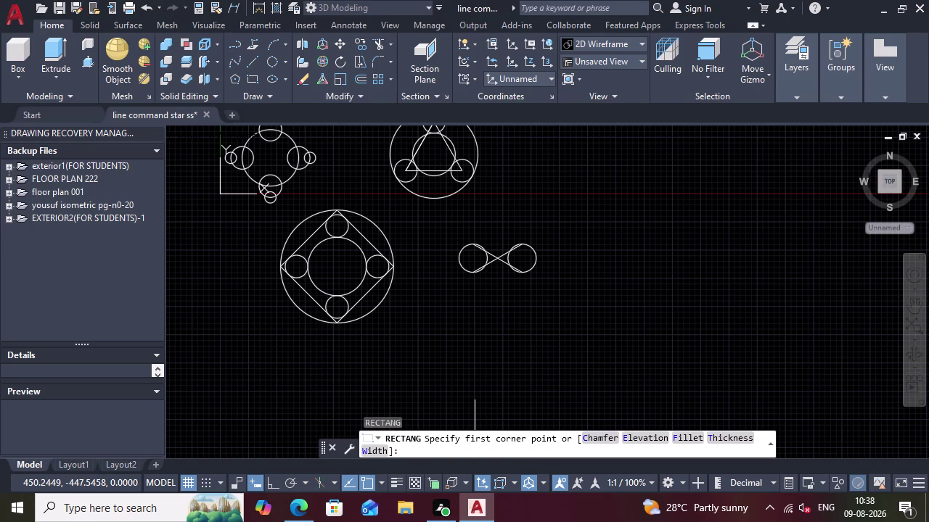
scroll(up, 3)
click(493, 393)
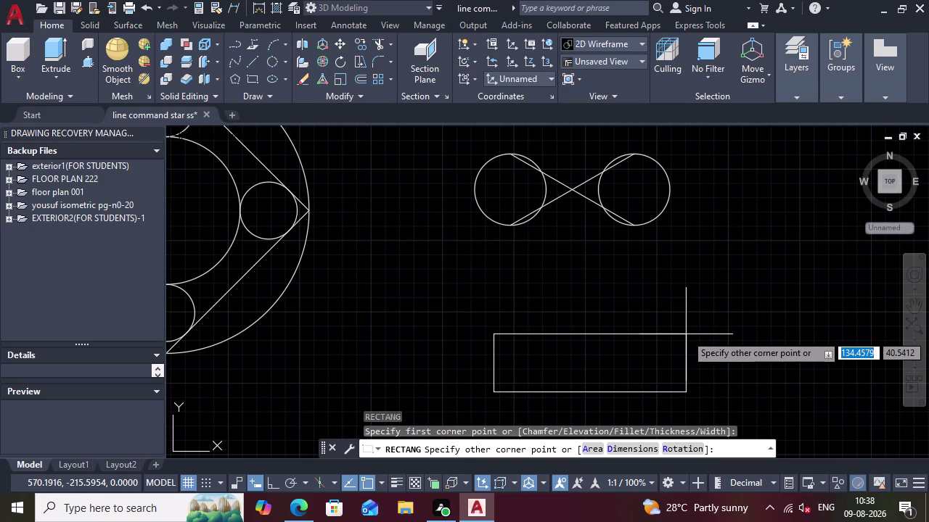
text(100)
key(Tab)
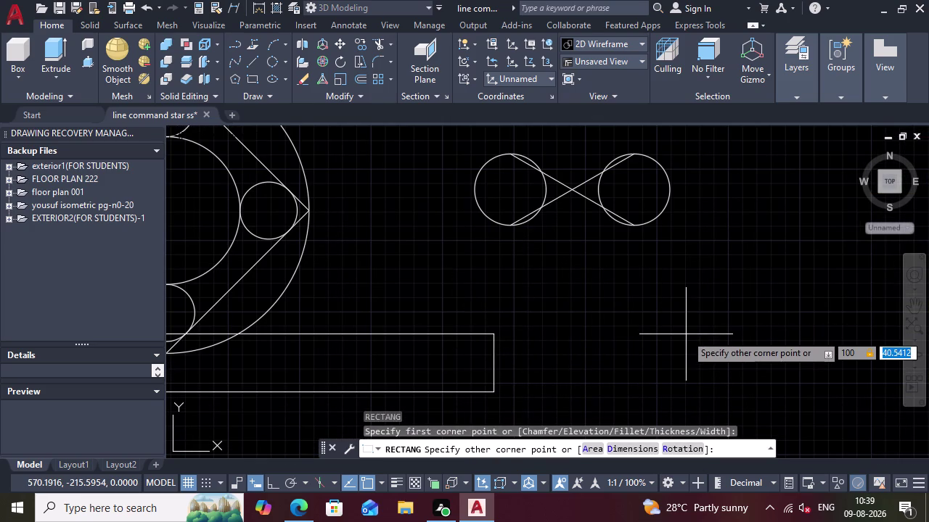
text(50)
key(Return)
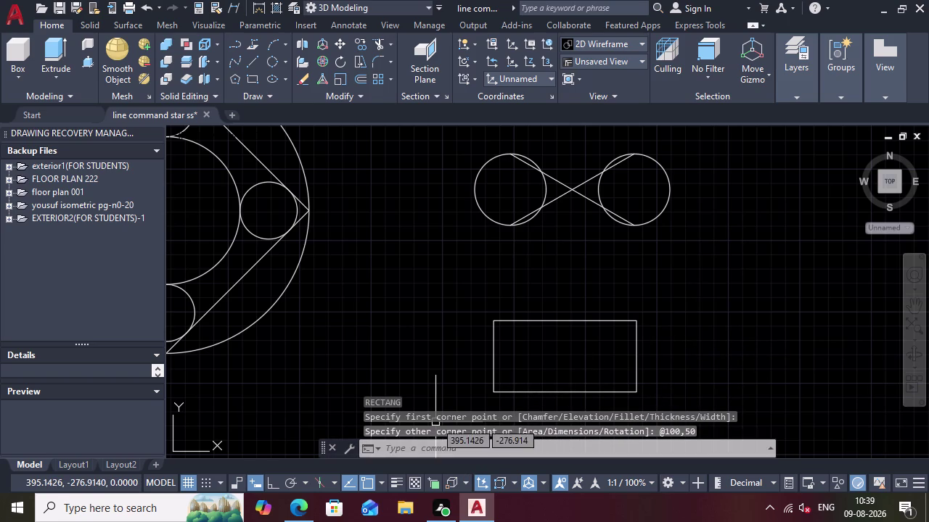
click(435, 448)
key(c)
key(Return)
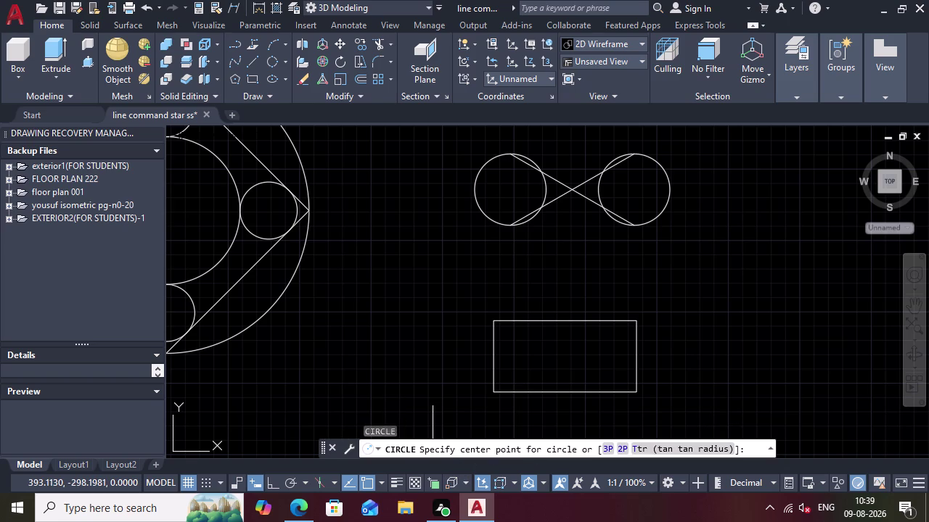
Draw a 2P circle using the rectangle's right edge as its diameter.
click(624, 451)
click(634, 392)
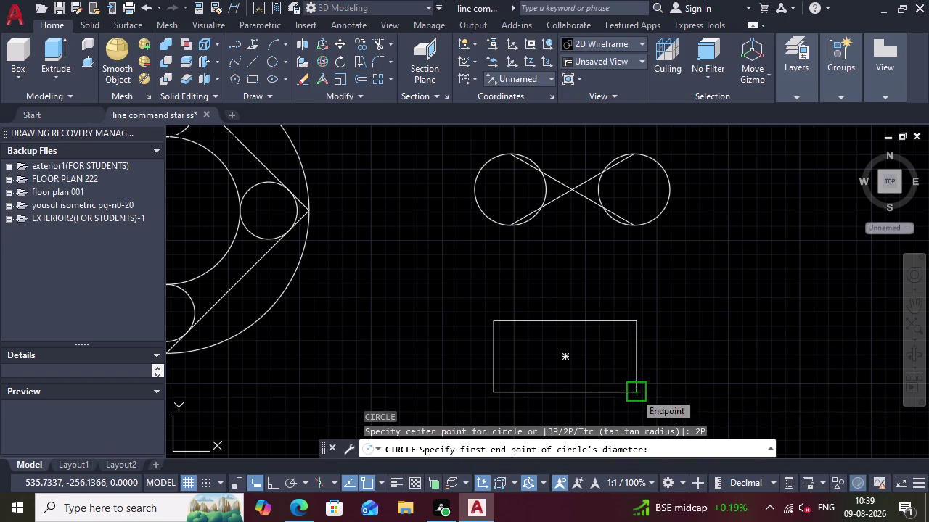
click(636, 321)
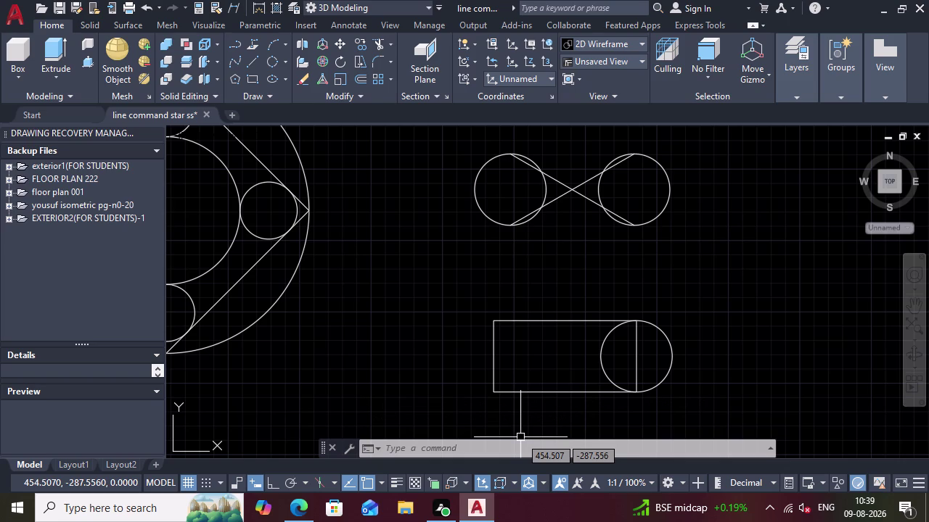
click(472, 448)
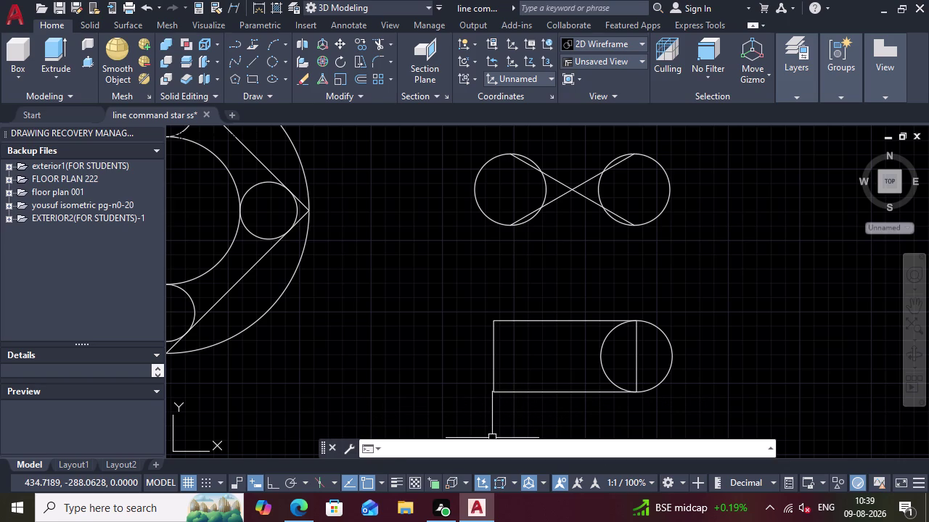
Draw a radius-20 circle tangent to the rectangle's top and left edges.
text(rt)
key(BackSpace)
key(BackSpace)
key(BackSpace)
key(c)
key(Return)
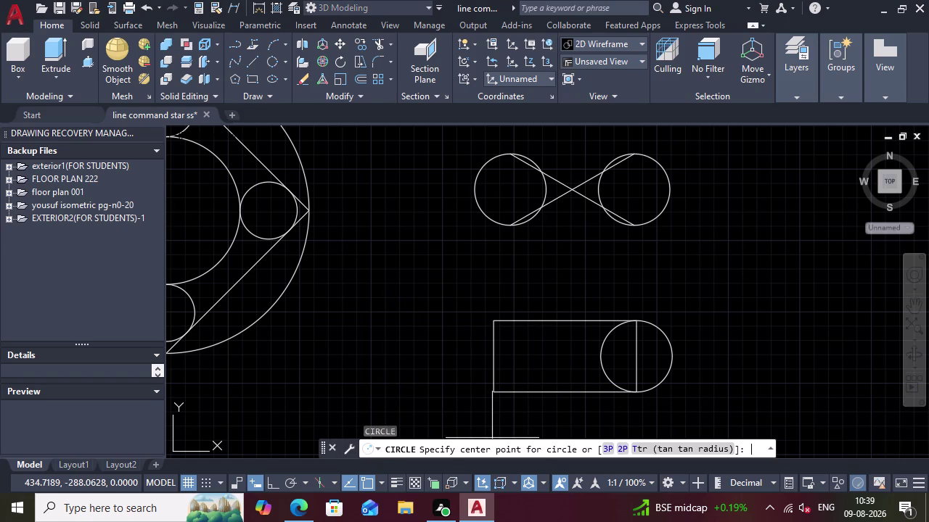
click(664, 448)
click(517, 320)
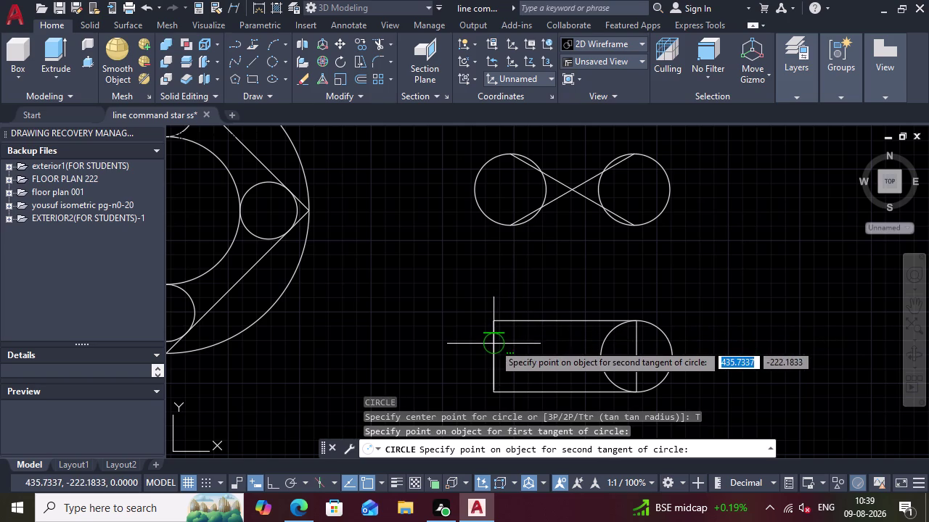
click(493, 344)
text(2)
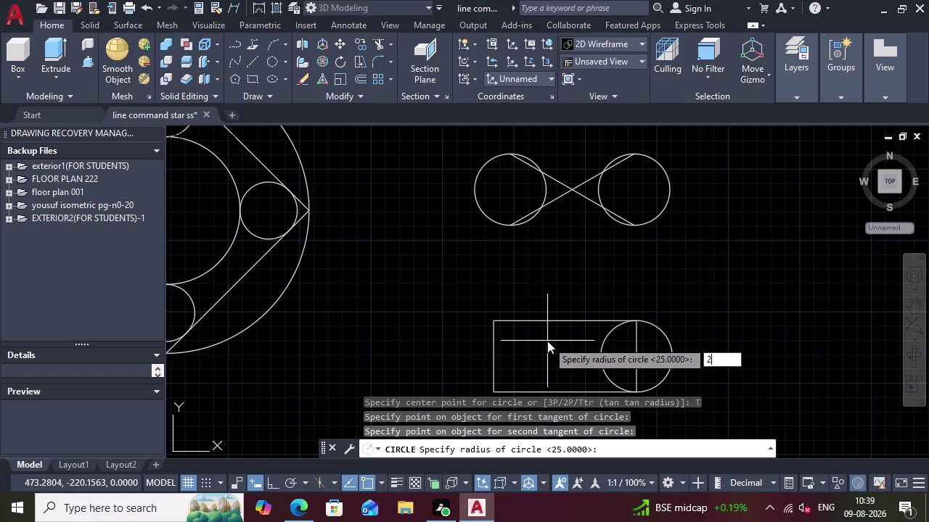
text(0)
key(Return)
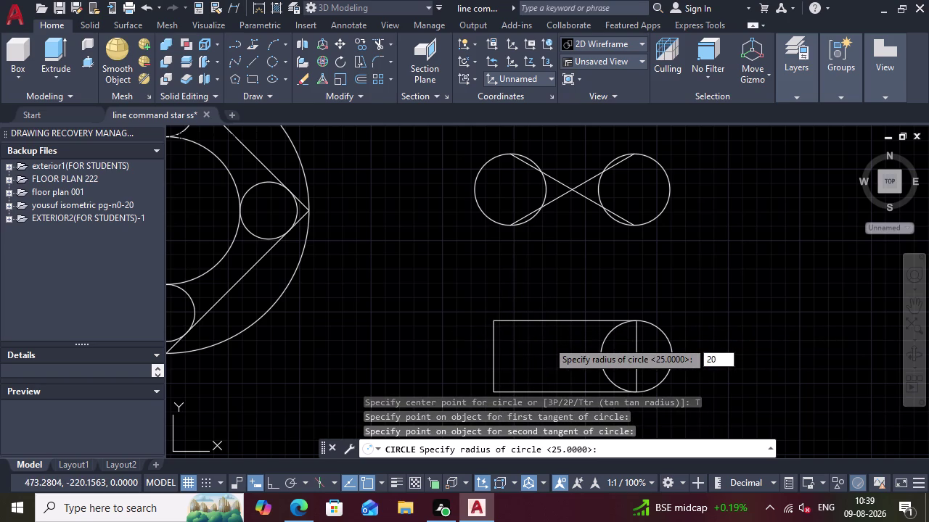
Draw a second radius-20 circle tangent to the rectangle's bottom and left edges.
click(455, 448)
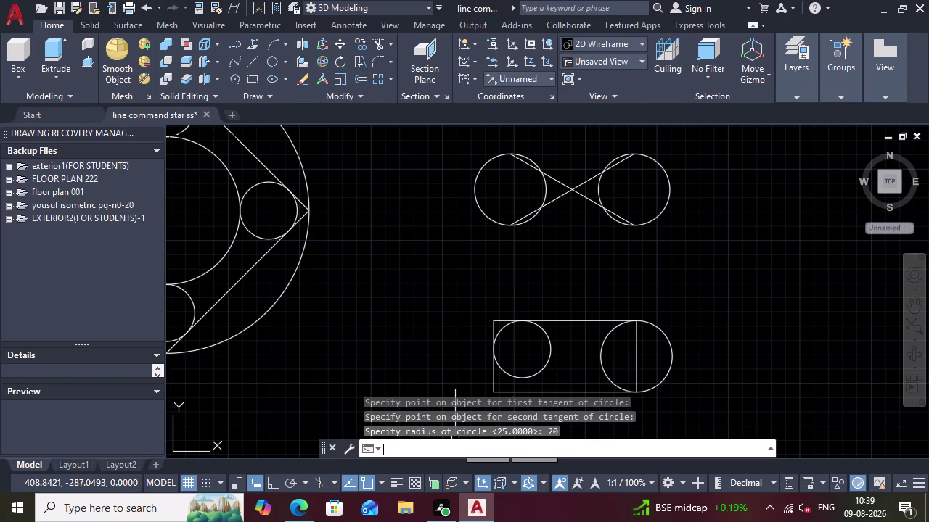
key(t)
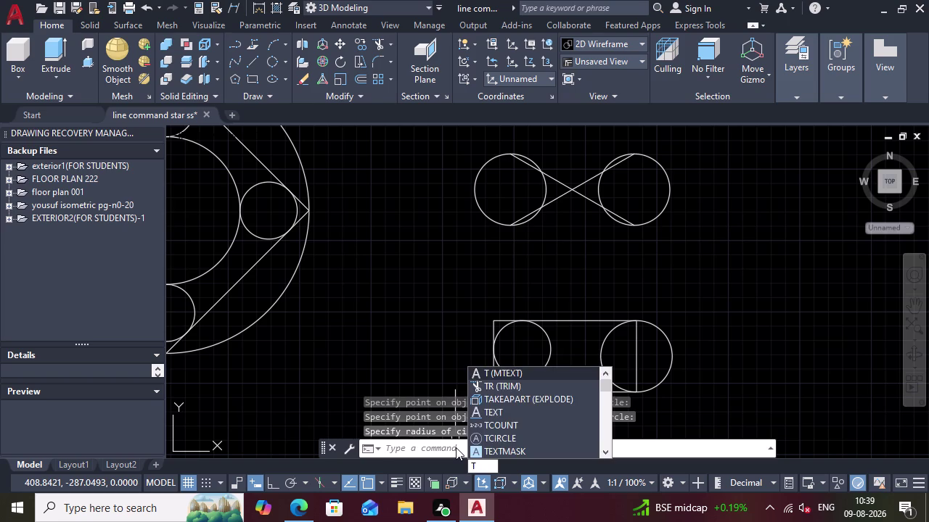
key(Escape)
key(Return)
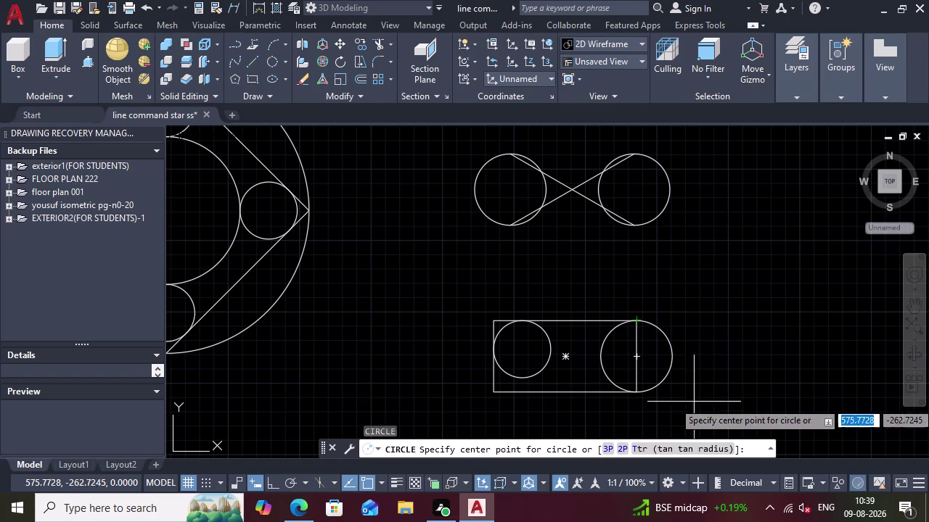
click(691, 452)
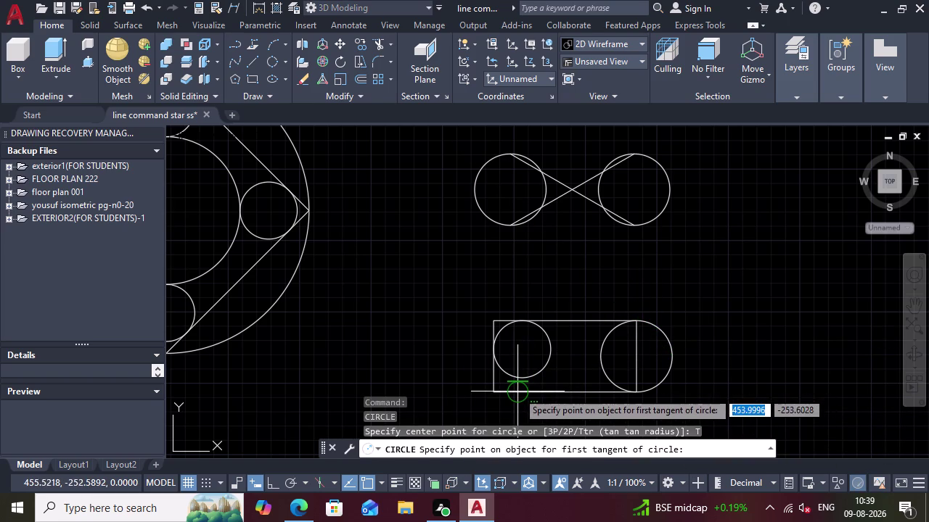
click(523, 395)
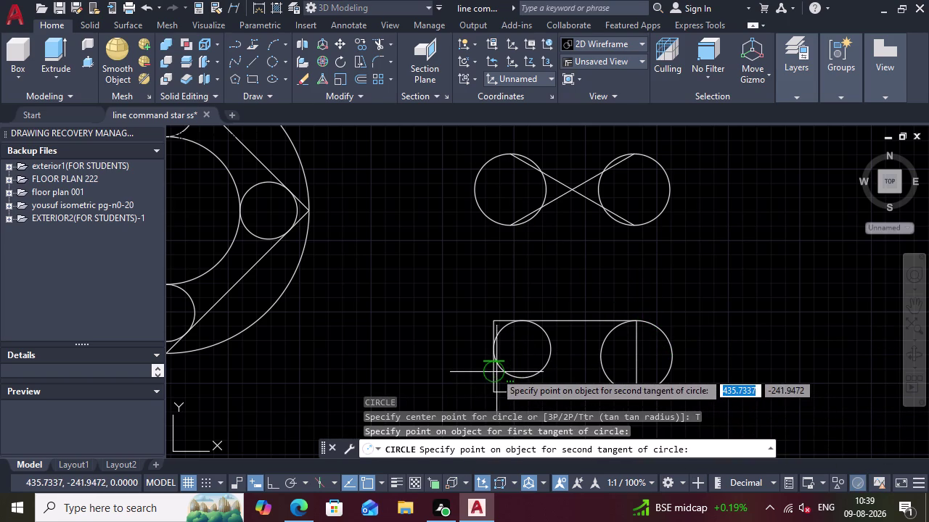
click(493, 376)
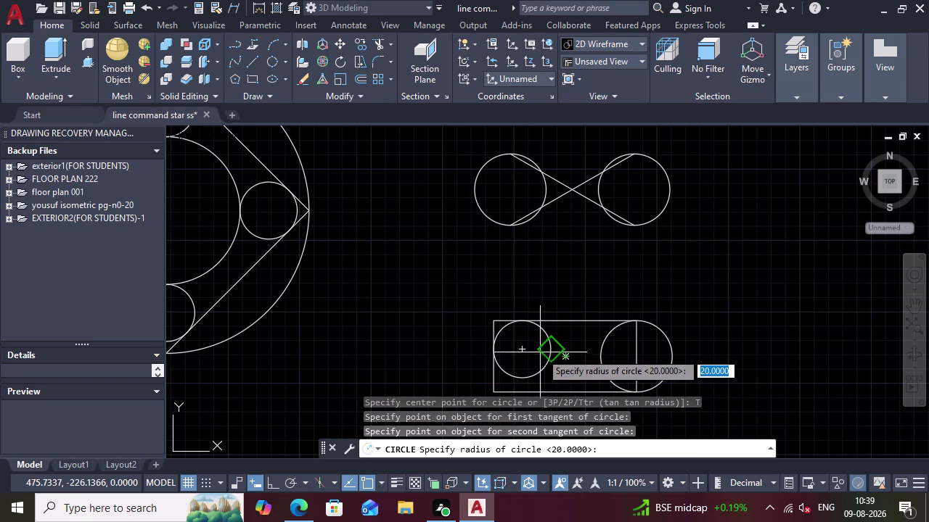
text(20)
key(Return)
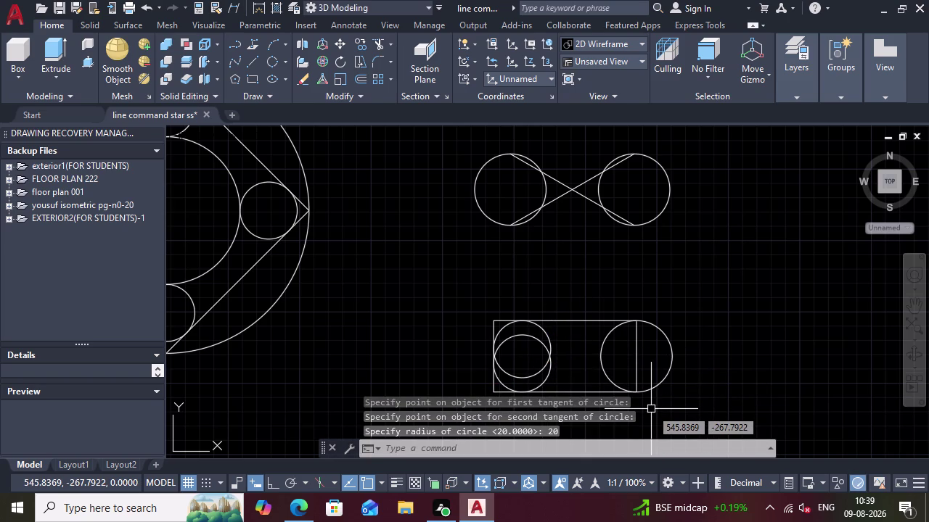
Start a new circle using the two-point diameter option.
click(485, 456)
key(c)
key(Return)
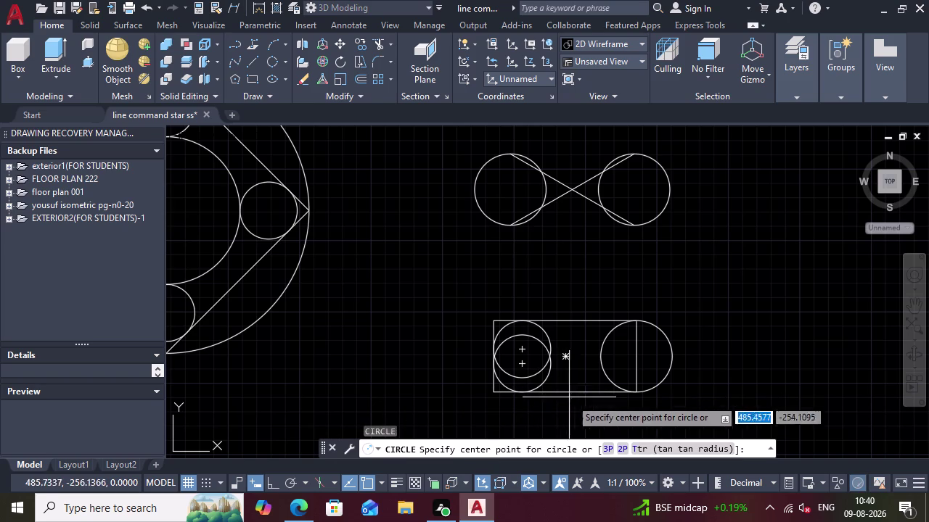
click(625, 449)
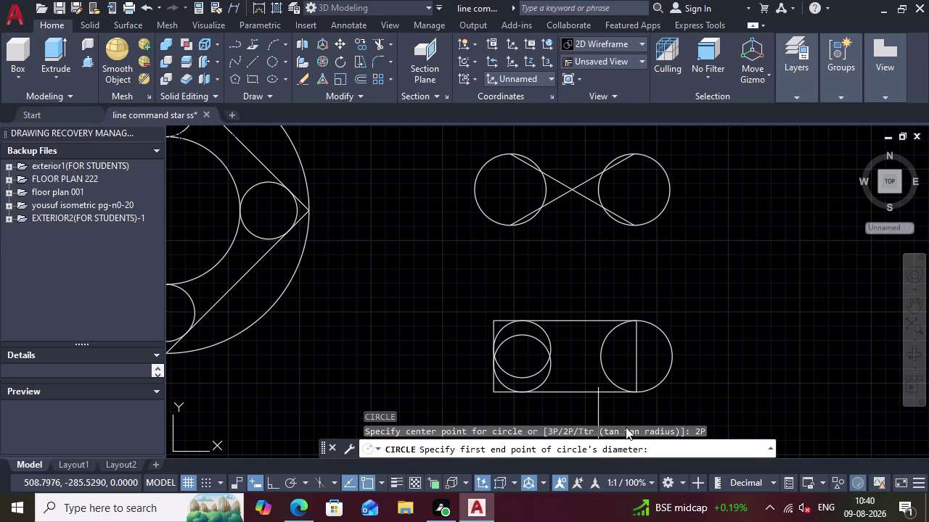
Span a two-point circle from the left circles' right side to the right circle's far side, then zoom out.
click(679, 354)
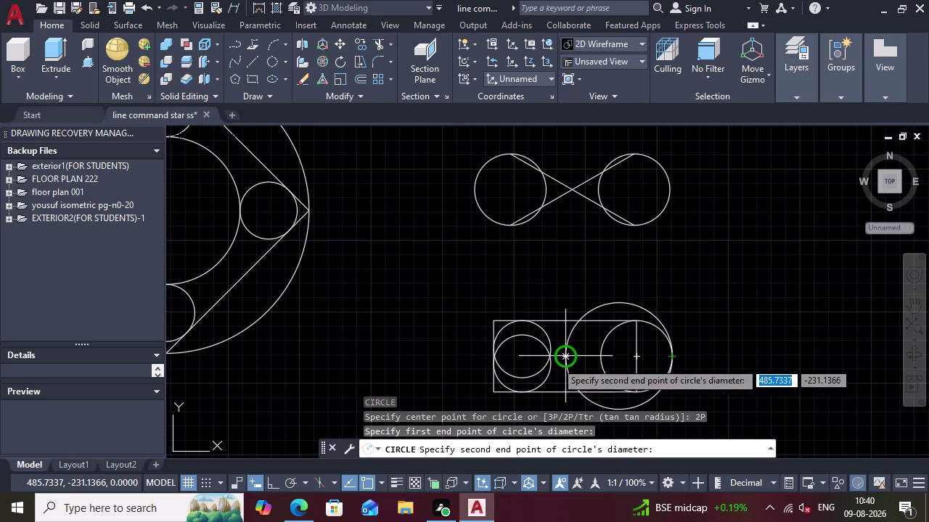
click(543, 358)
scroll(down, 3)
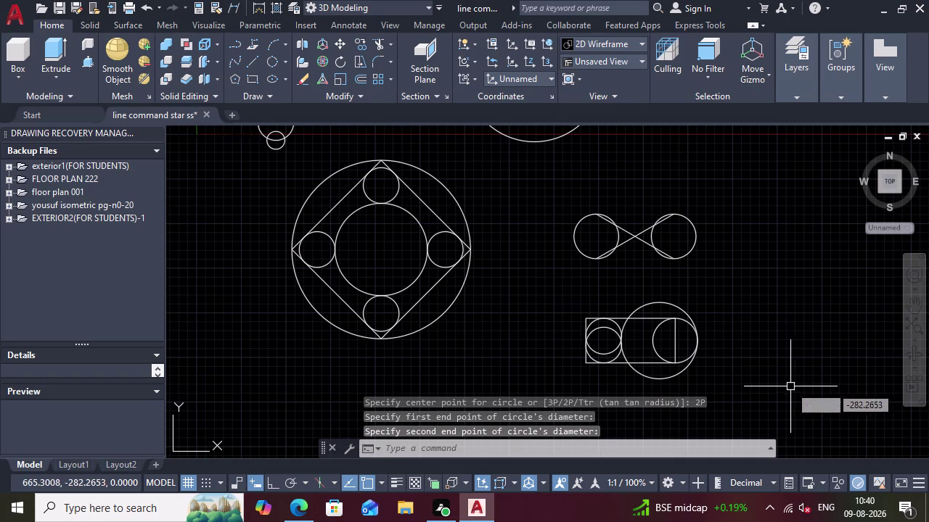
key(Escape)
scroll(down, 3)
scroll(up, 3)
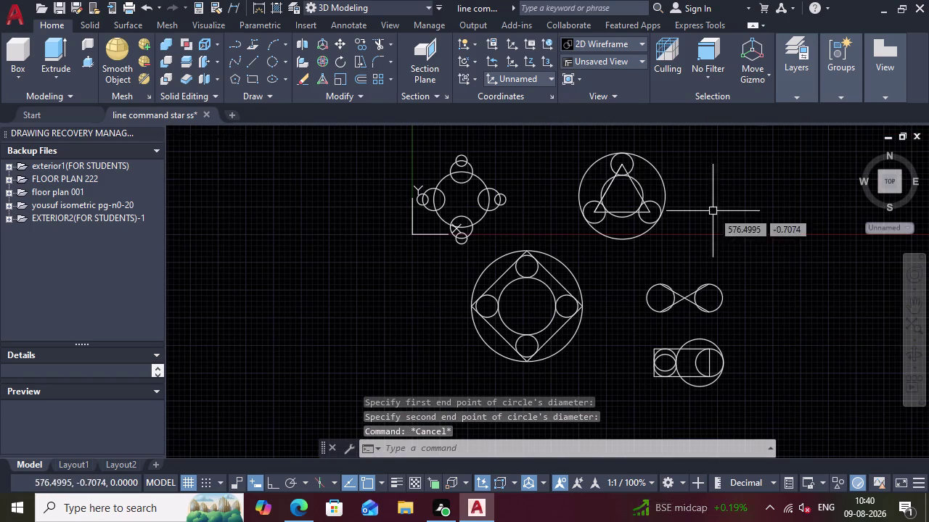